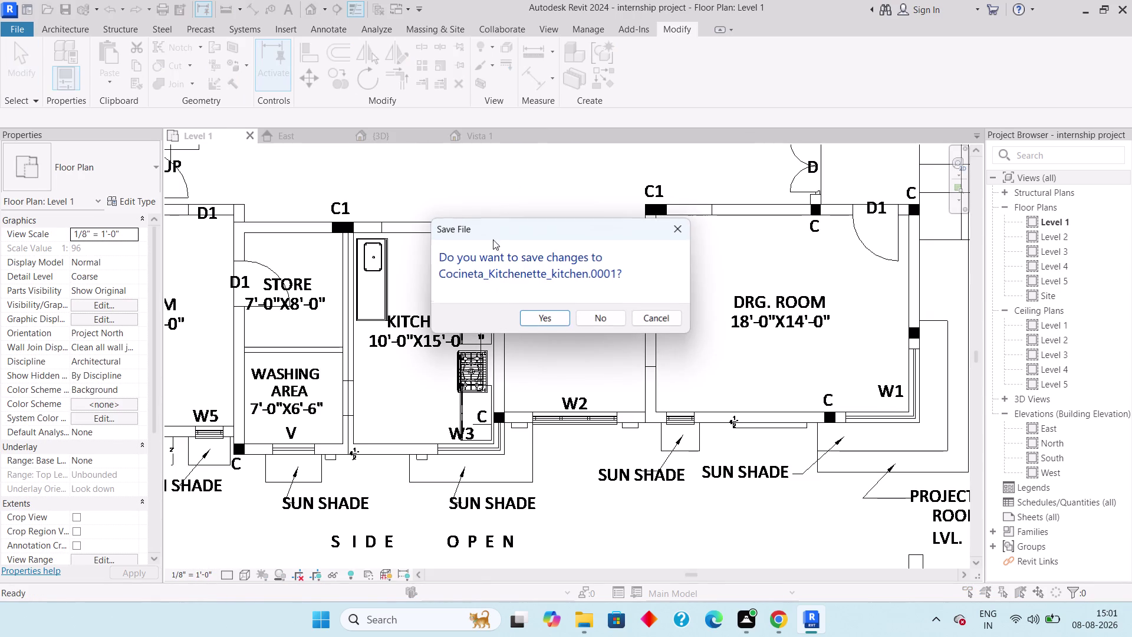
Close the Vista 1 kitchenette family, answer its save prompt, and start a Level 1 camera.
click(577, 316)
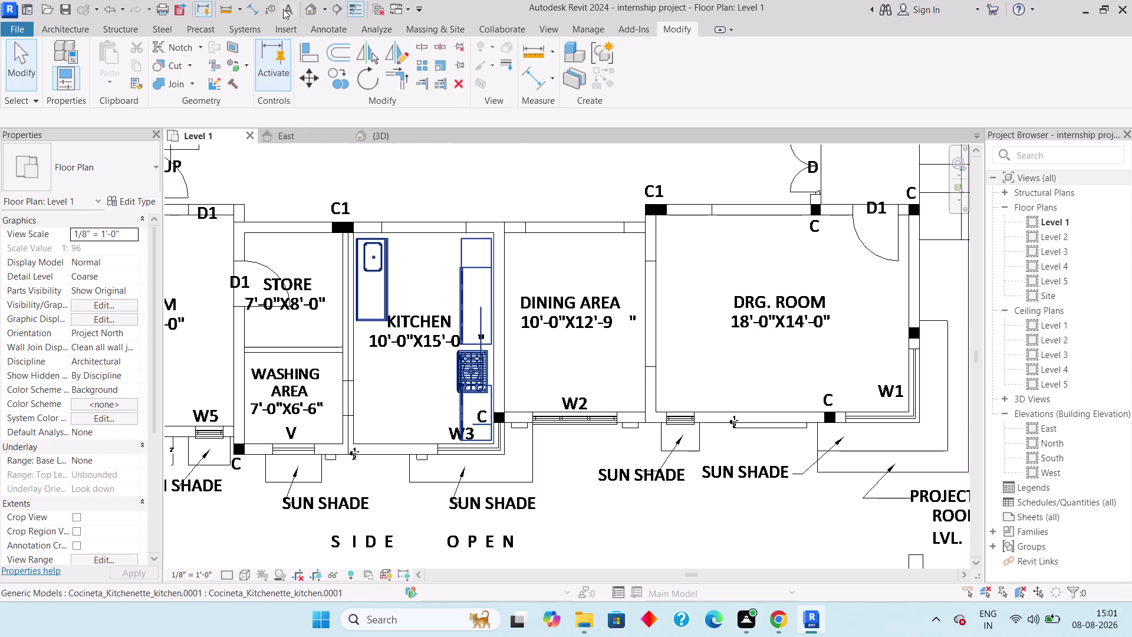
click(324, 10)
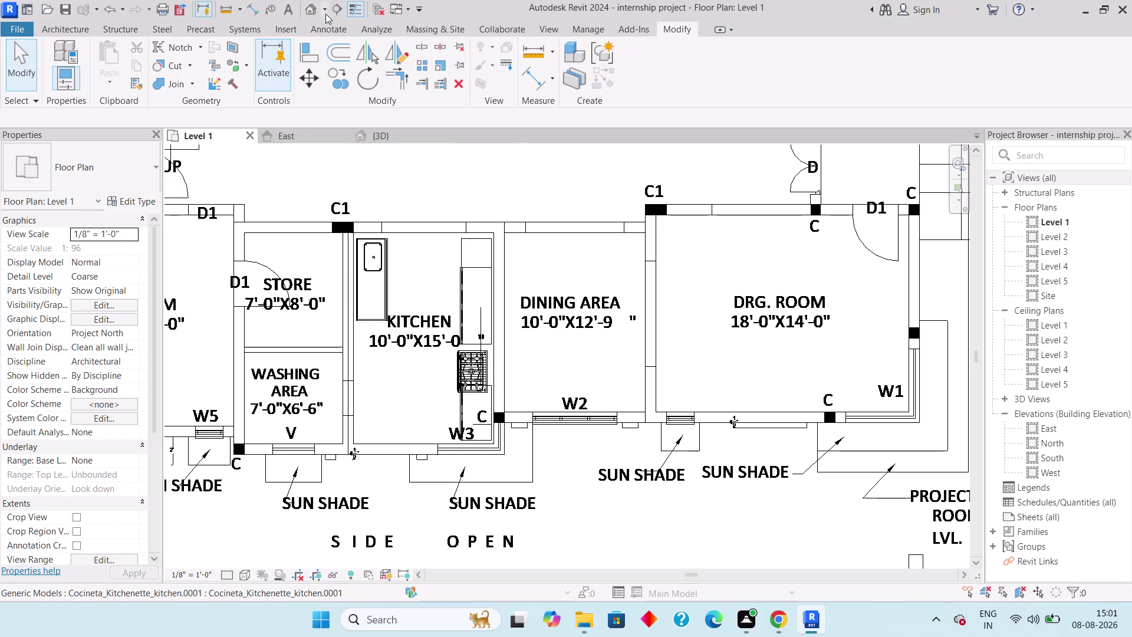
click(343, 47)
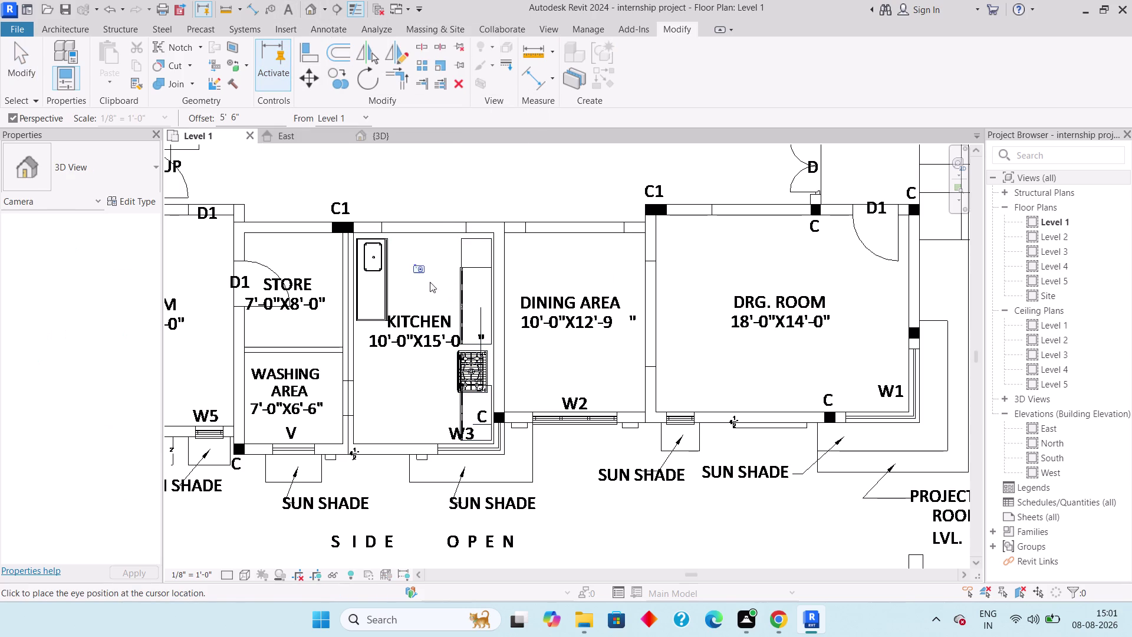
Place a camera inside the kitchen aimed at the cabinets, creating 3D View 1.
click(362, 436)
click(450, 243)
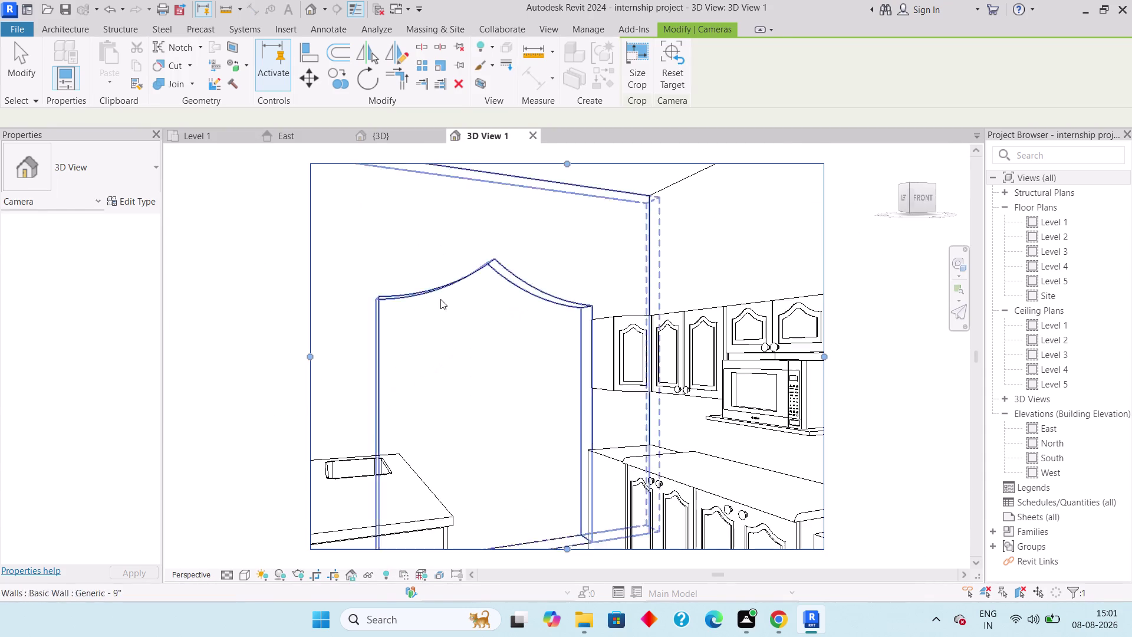
scroll(down, 3)
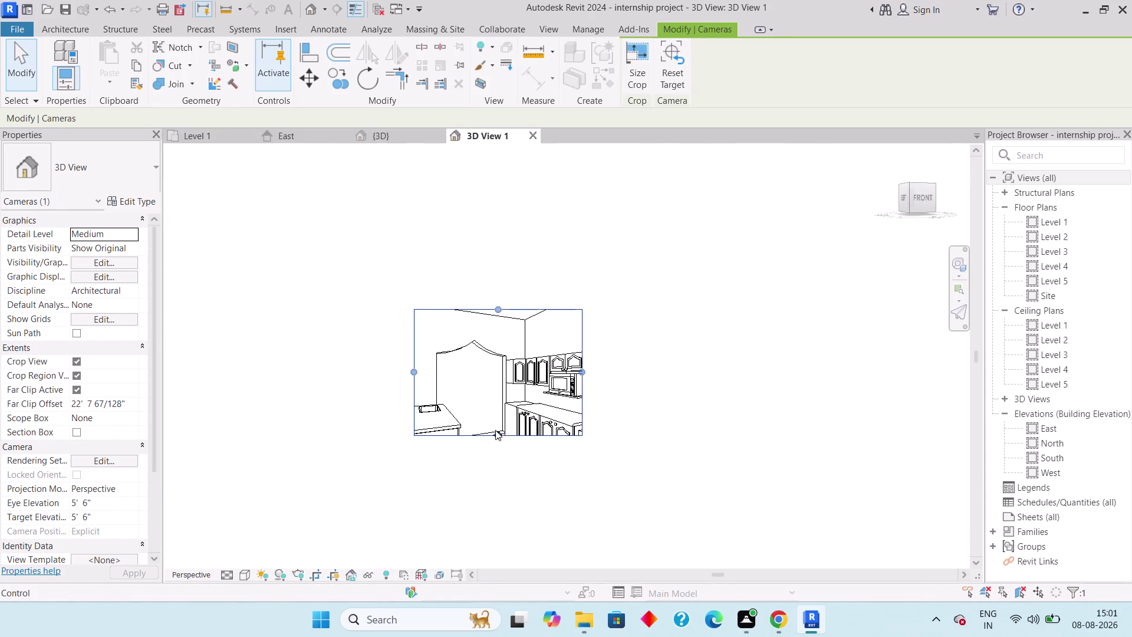
Widen the camera view's crop region and reframe it along the kitchen counters.
drag(494, 430, 495, 516)
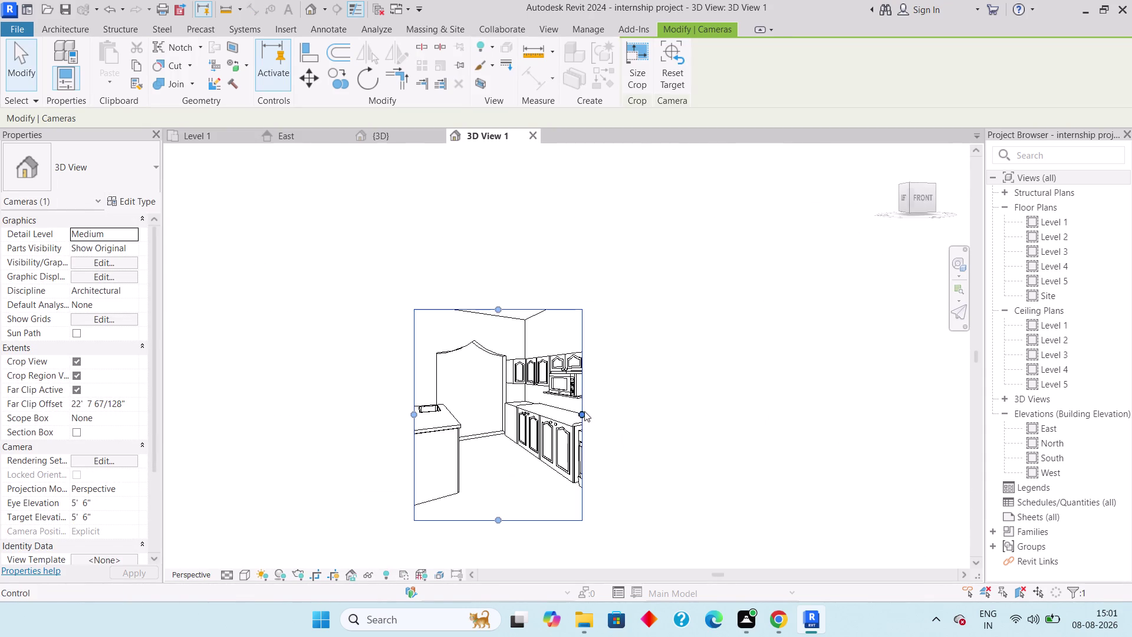
drag(579, 410, 695, 434)
scroll(down, 3)
middle_drag(589, 466, 584, 462)
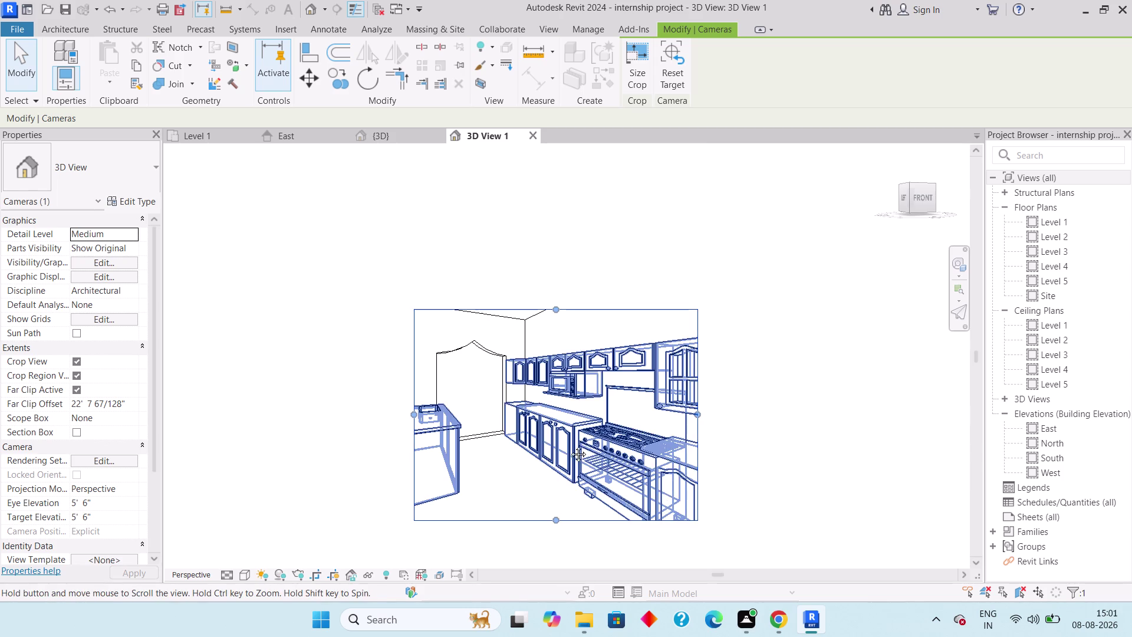
middle_drag(584, 462, 513, 283)
drag(499, 326, 497, 417)
drag(606, 290, 674, 293)
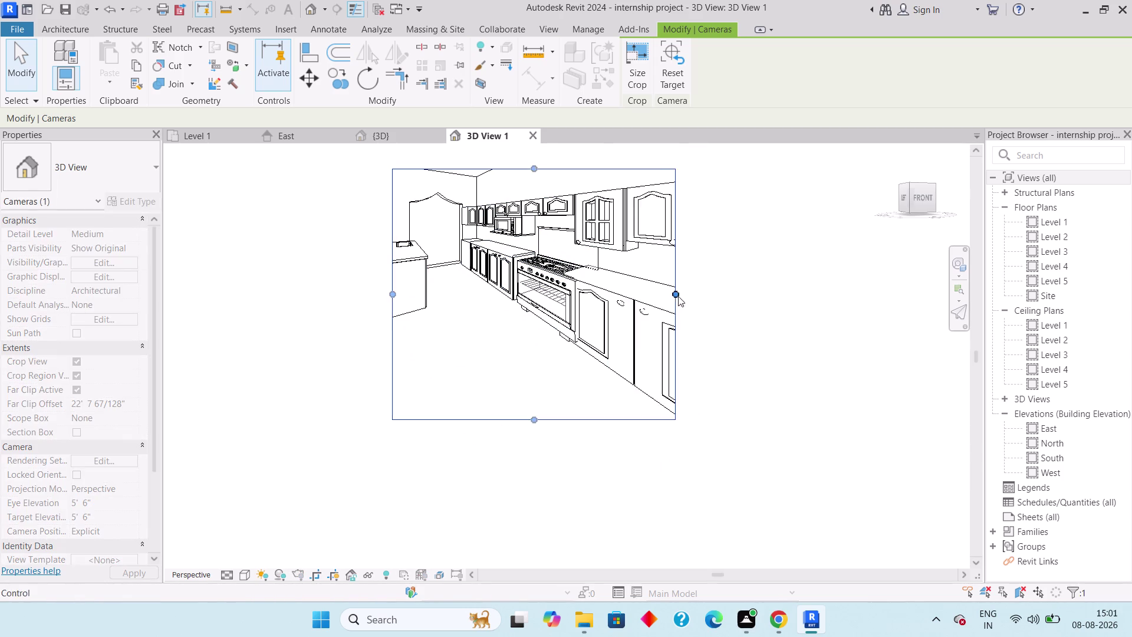
middle_drag(637, 360, 603, 465)
drag(642, 397, 658, 396)
drag(656, 397, 711, 398)
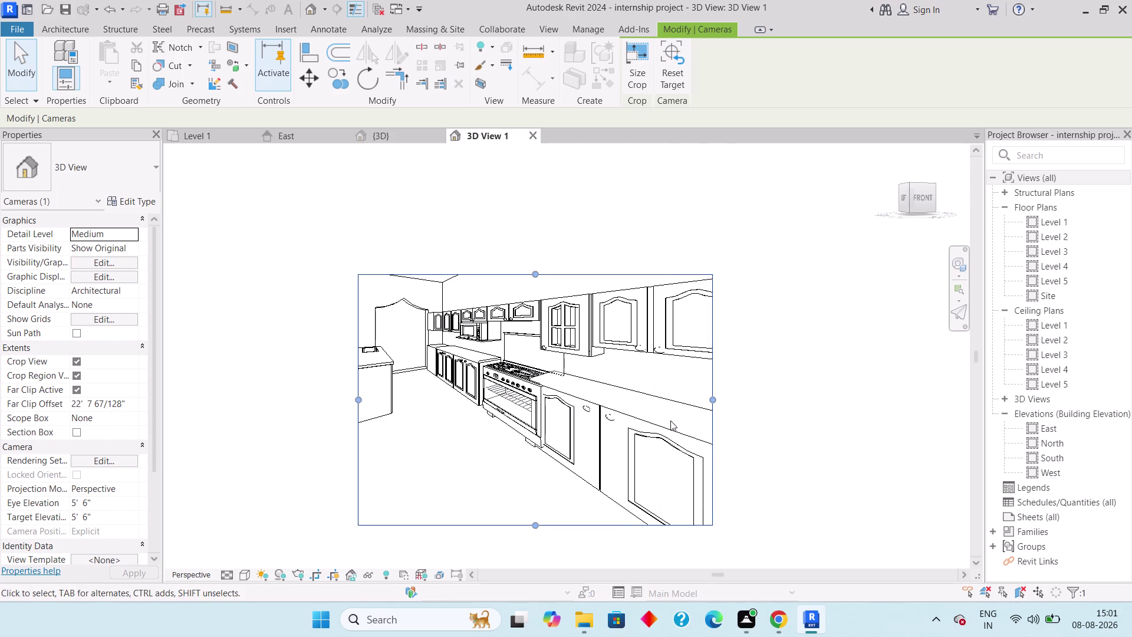
drag(357, 396, 340, 400)
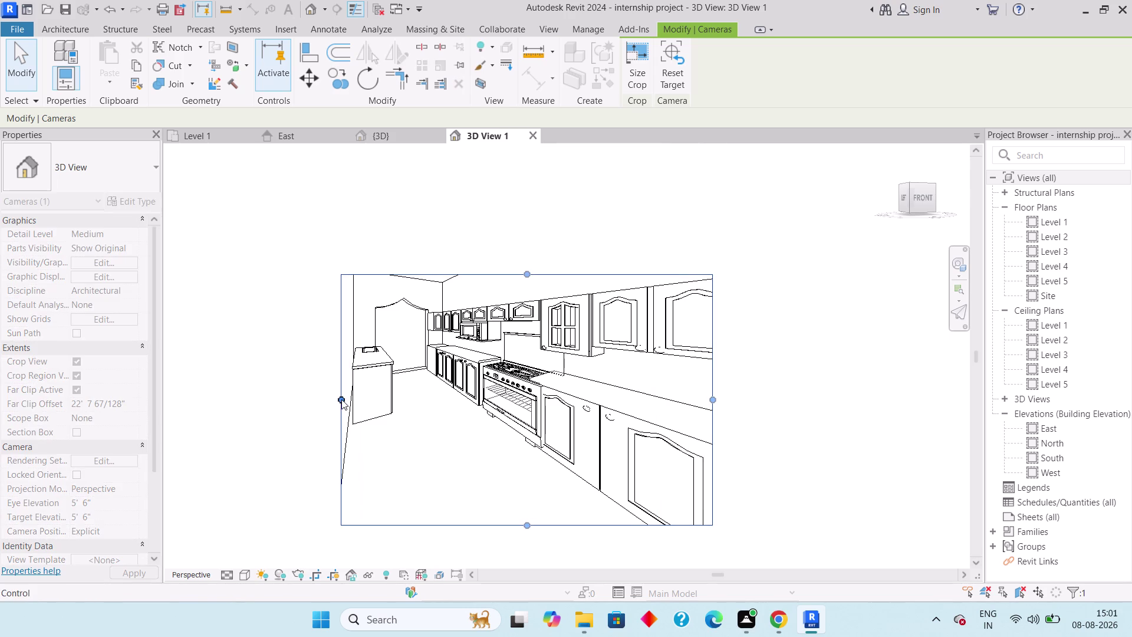
drag(528, 273, 532, 259)
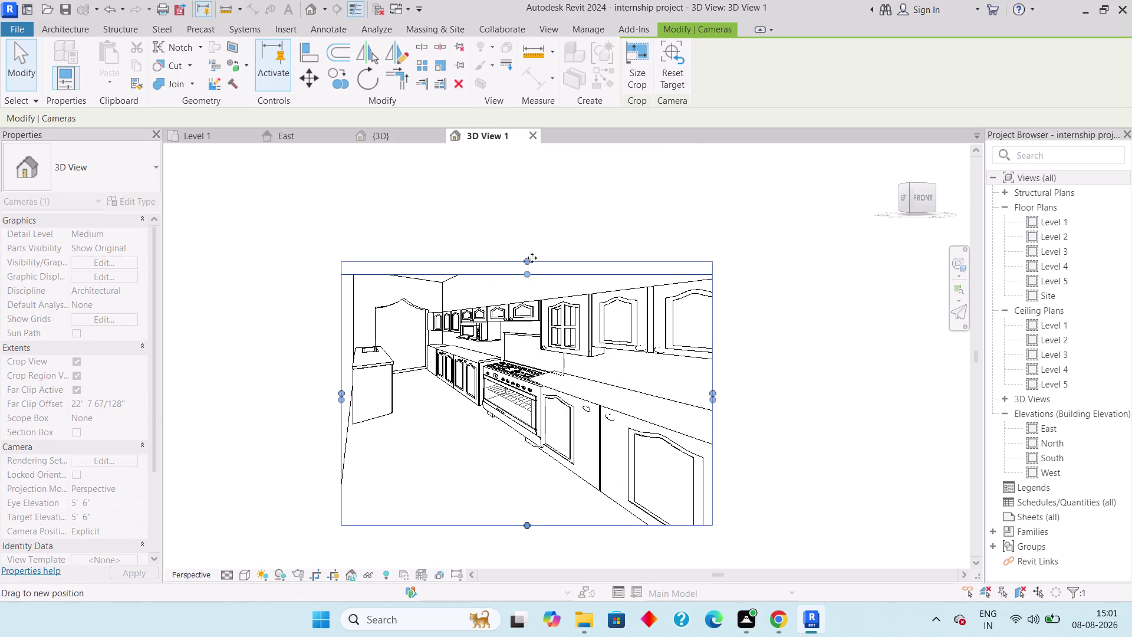
drag(531, 260, 532, 256)
drag(526, 254, 525, 260)
key(Escape)
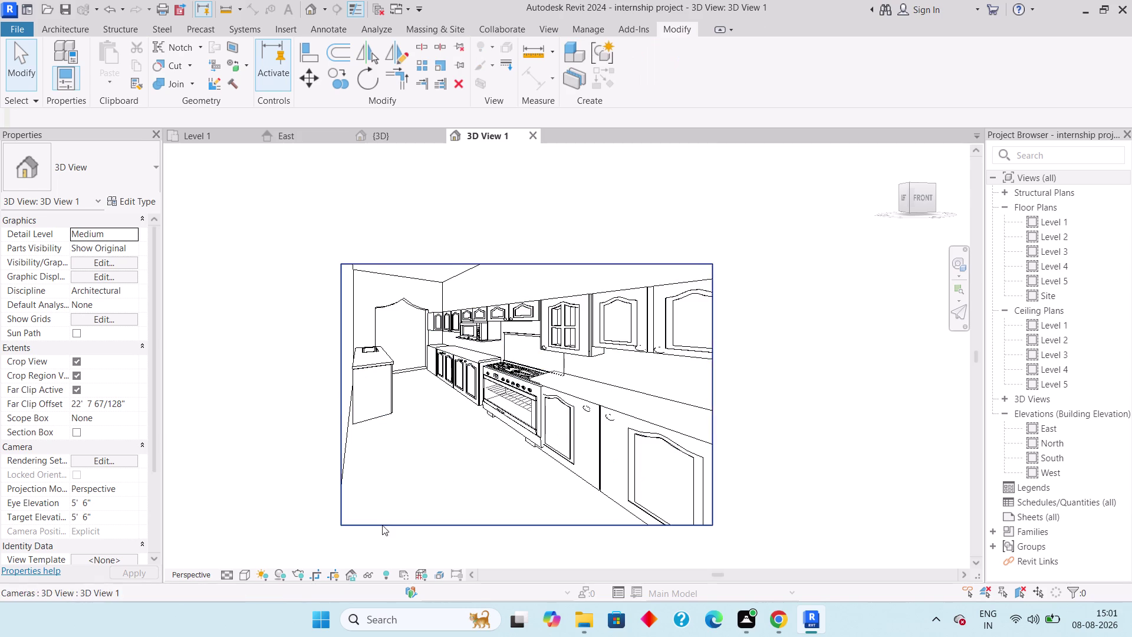
Set the kitchen camera view's visual style to Realistic.
click(238, 570)
click(260, 557)
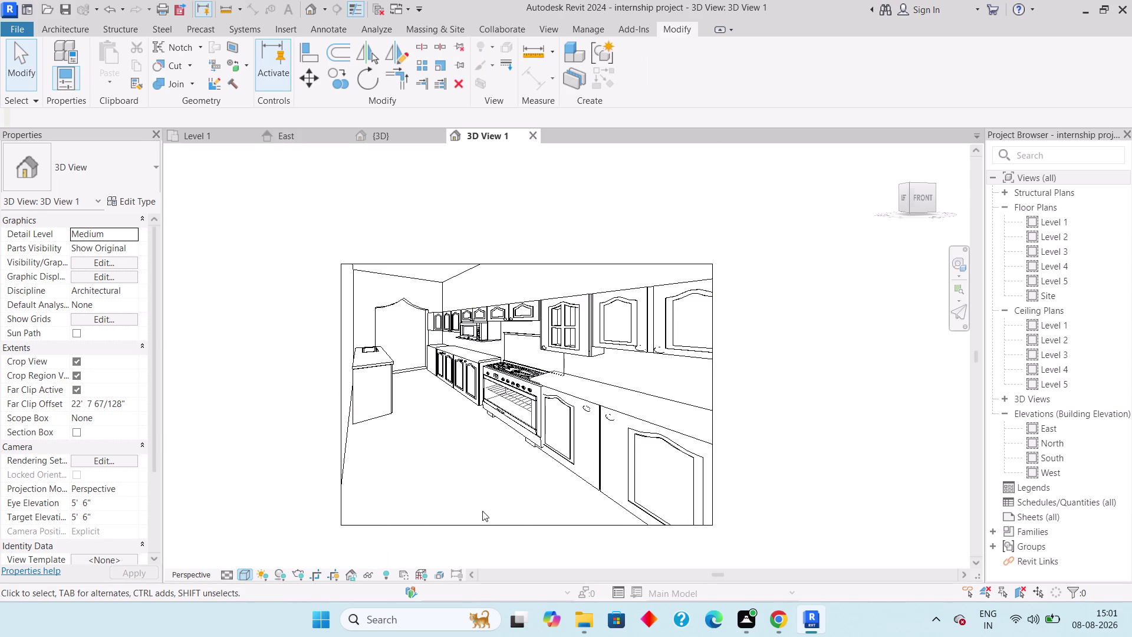
scroll(up, 3)
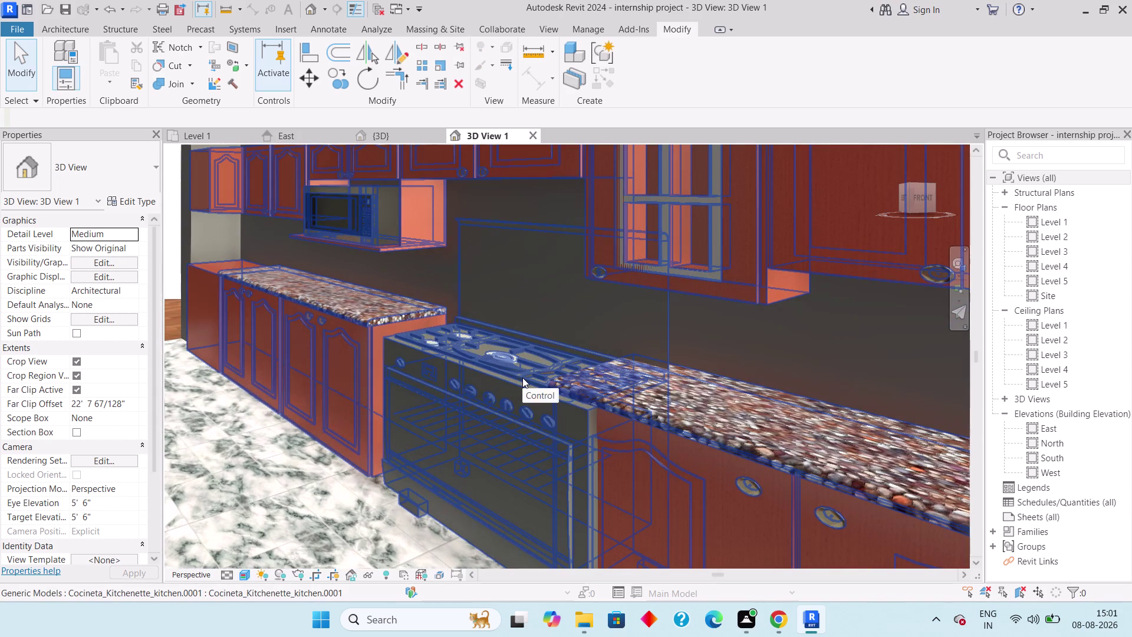
scroll(down, 3)
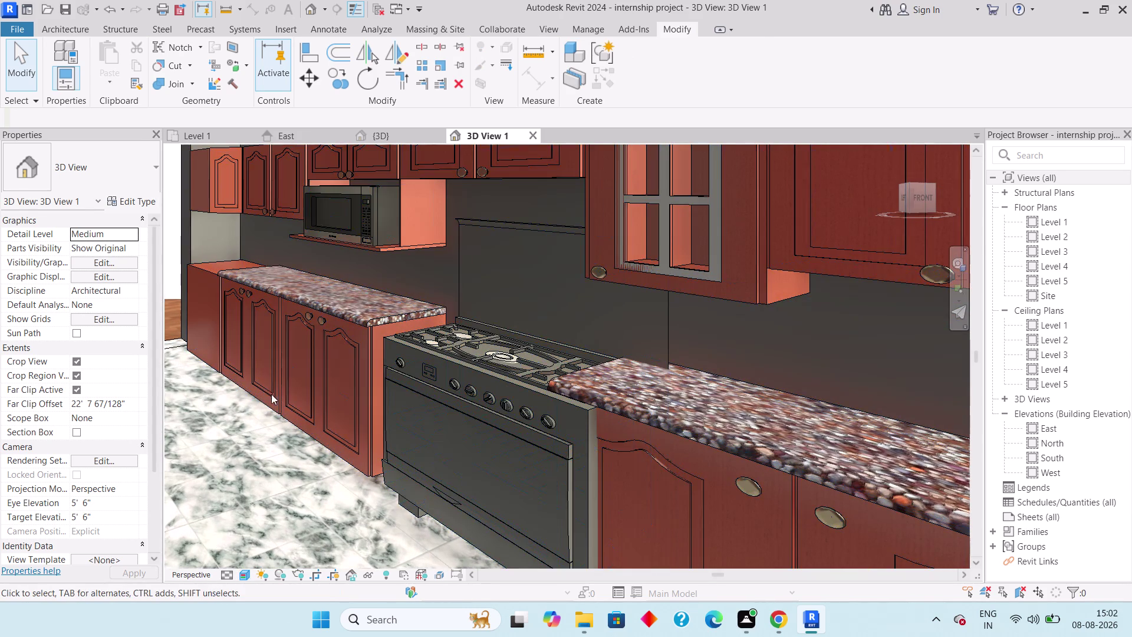
scroll(down, 3)
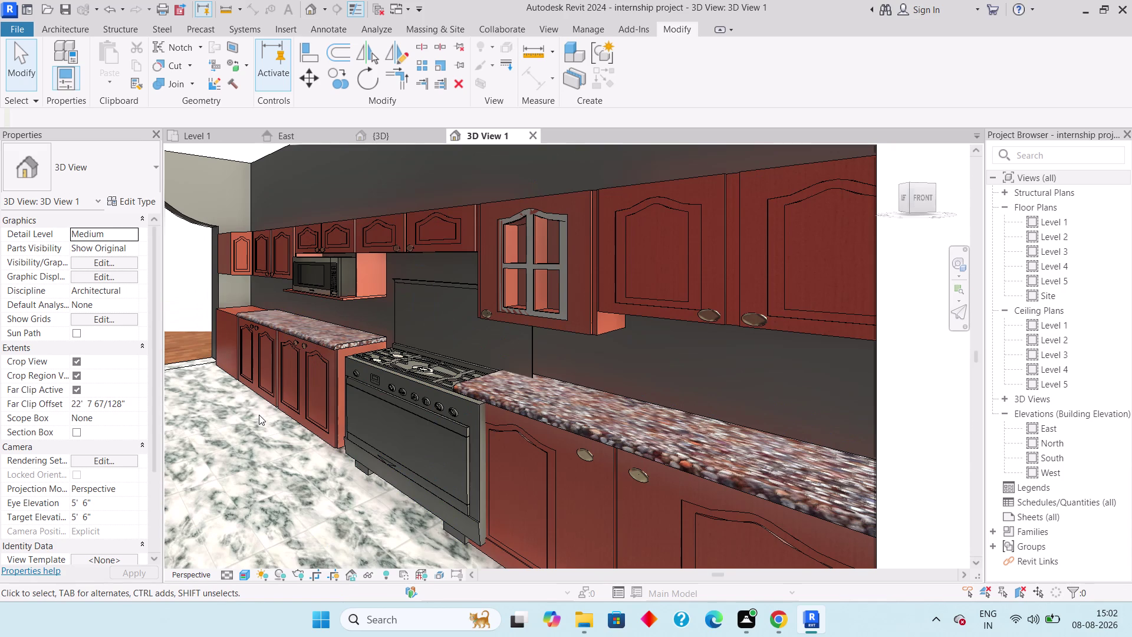
scroll(down, 3)
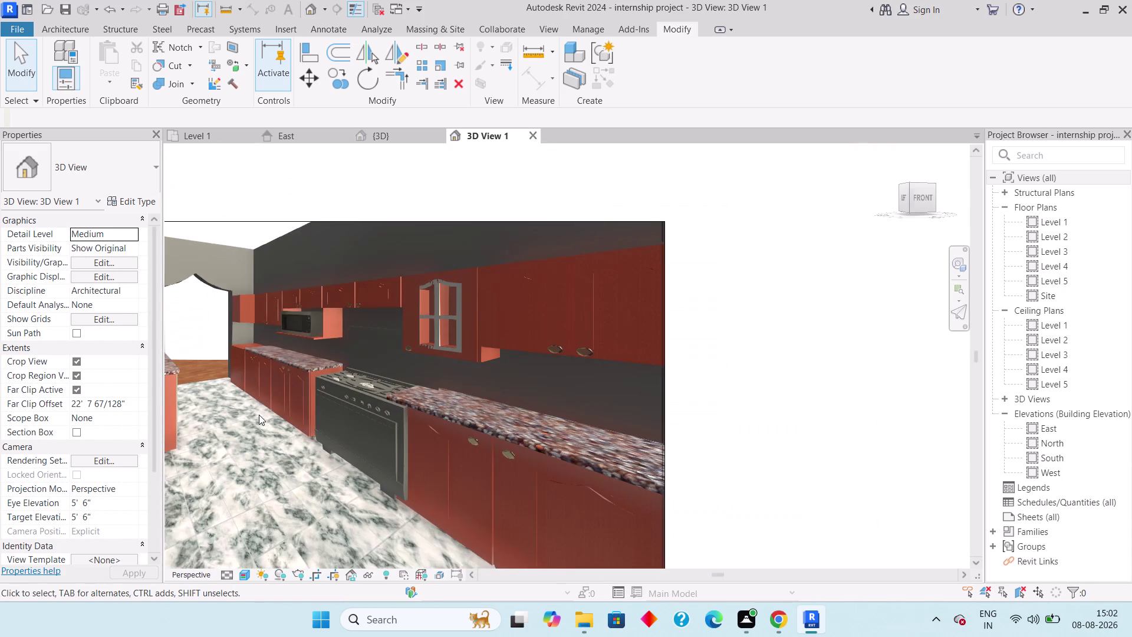
middle_drag(317, 496, 360, 473)
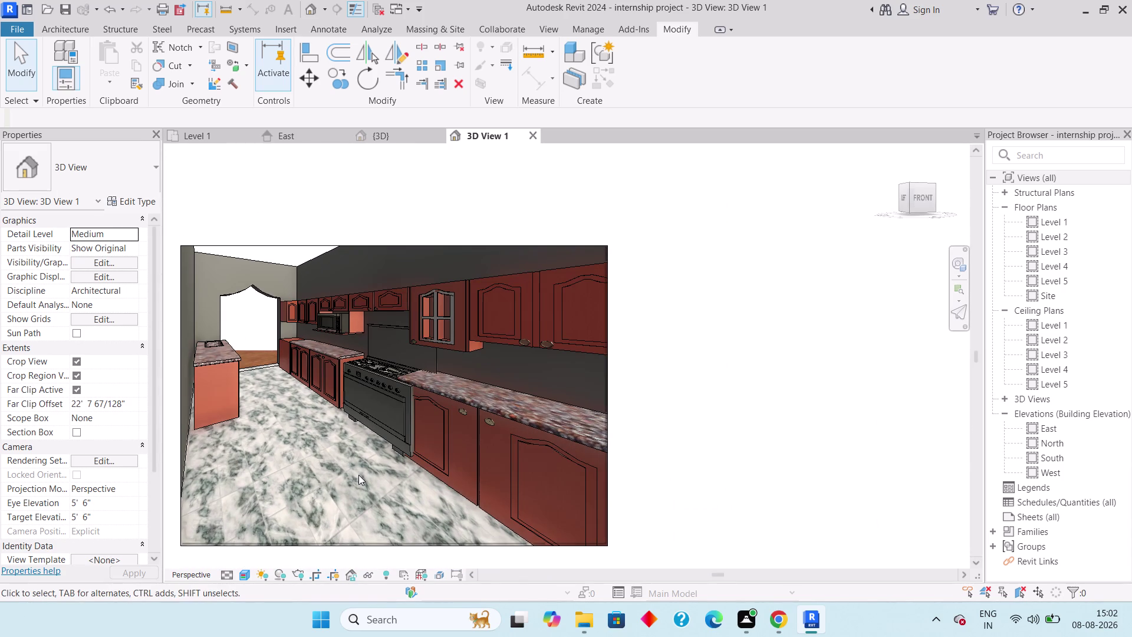
scroll(up, 3)
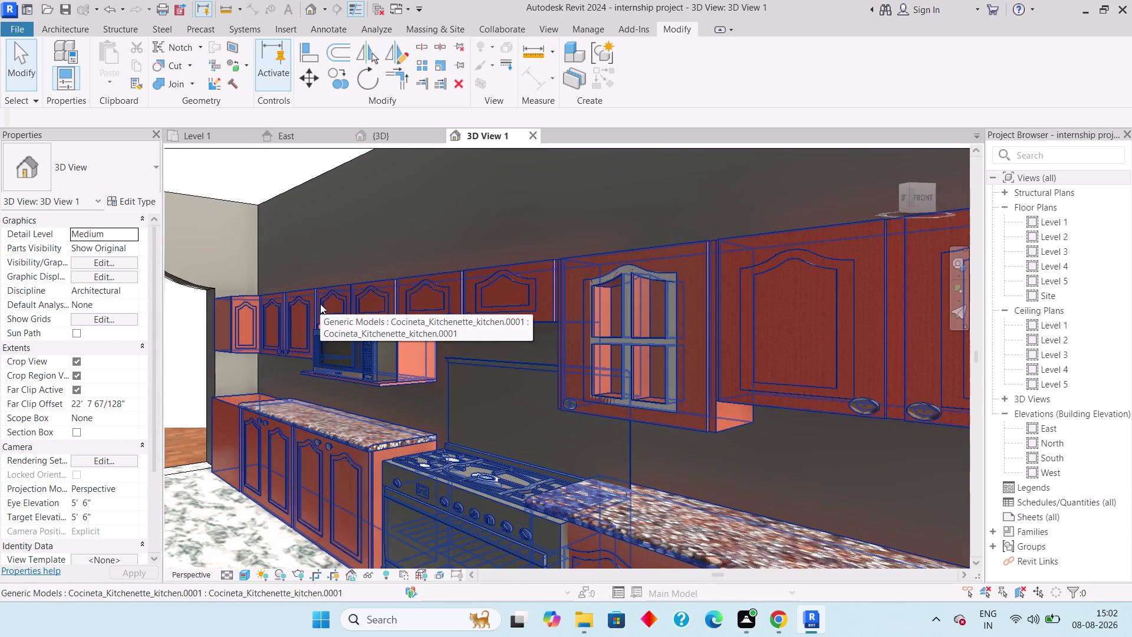
scroll(down, 3)
middle_drag(342, 471, 445, 413)
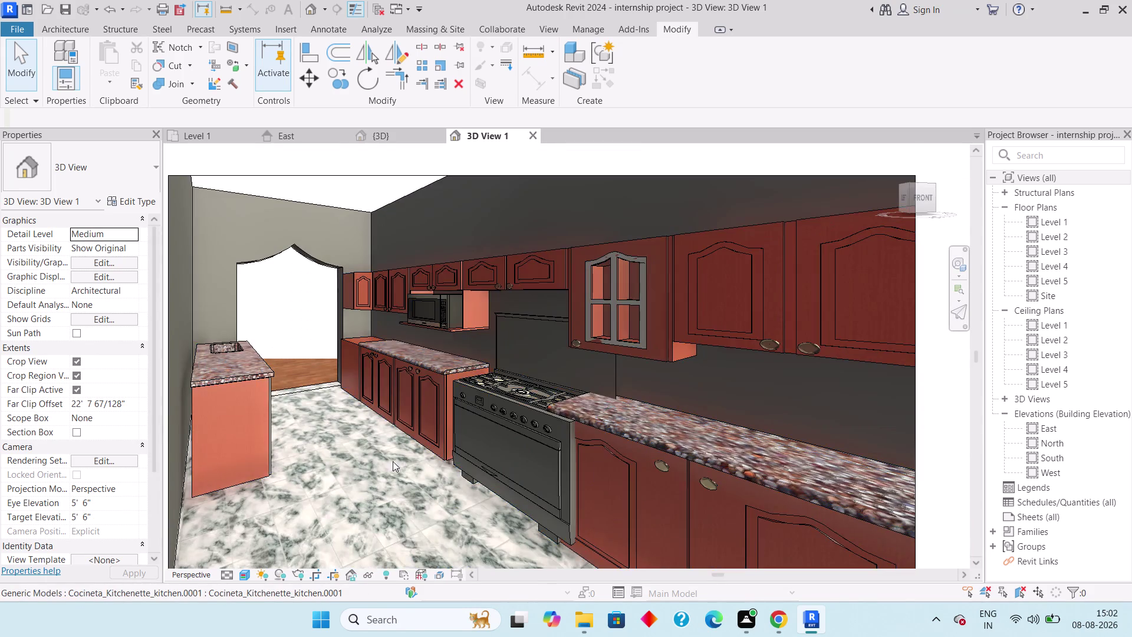
scroll(up, 3)
scroll(up, 3)
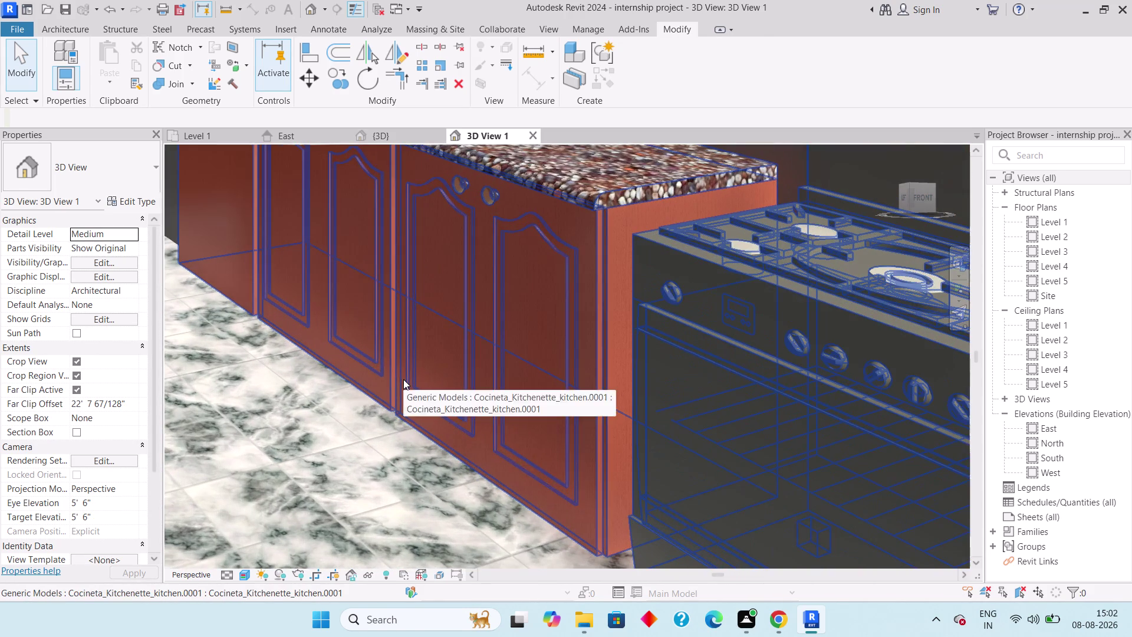
scroll(up, 3)
scroll(down, 3)
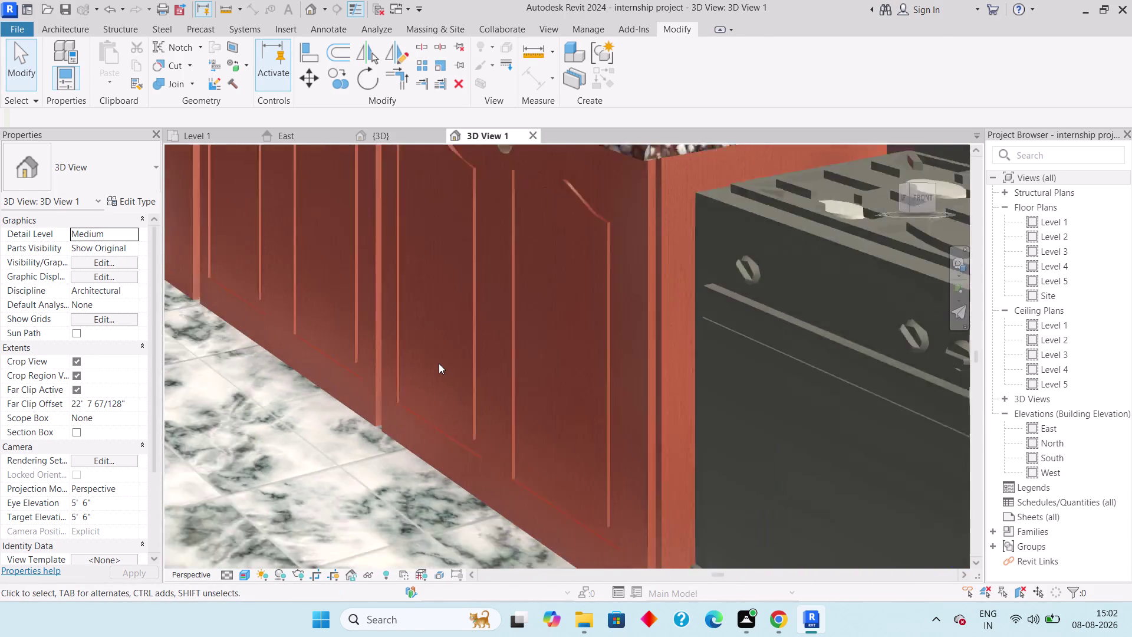
scroll(down, 3)
scroll(down, 3)
middle_drag(421, 547, 449, 427)
scroll(down, 3)
scroll(down, 3)
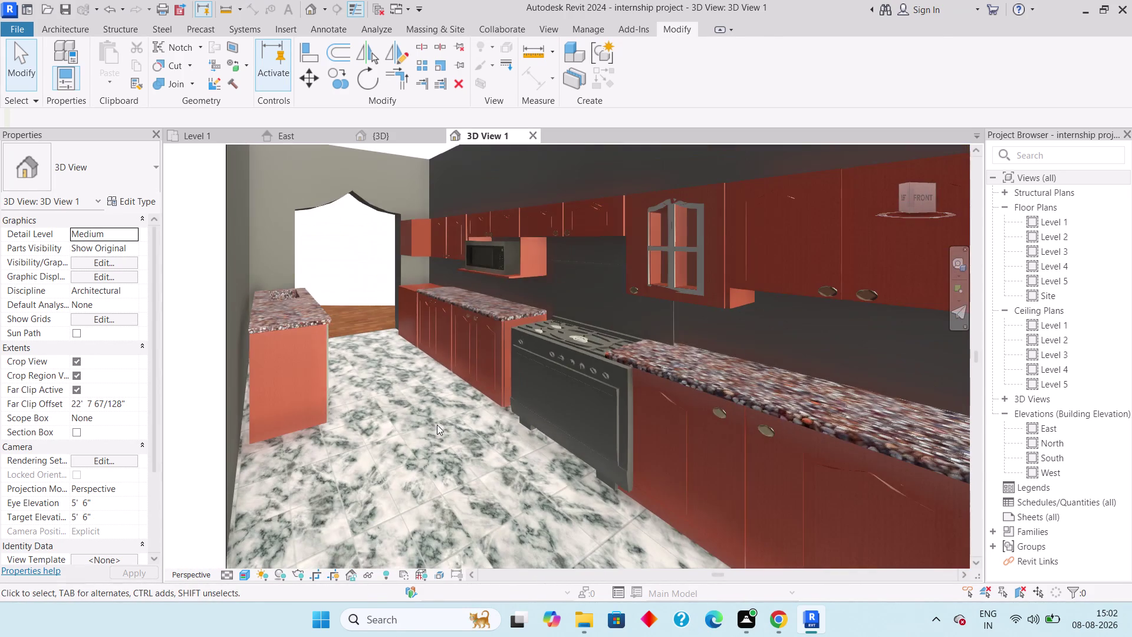
scroll(up, 3)
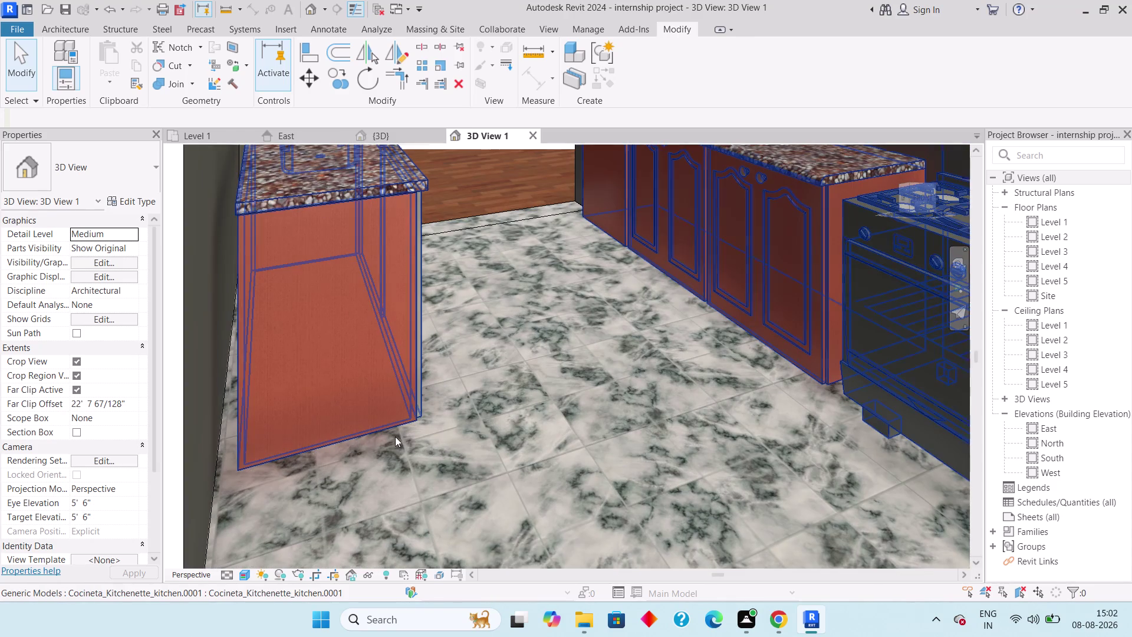
scroll(up, 3)
scroll(down, 3)
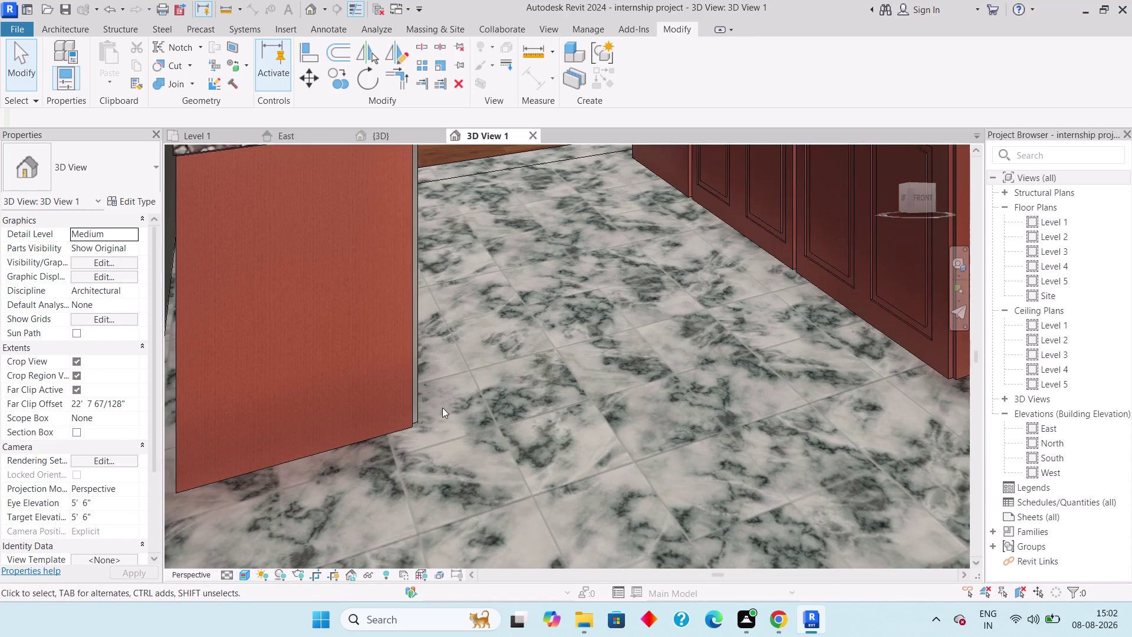
scroll(down, 3)
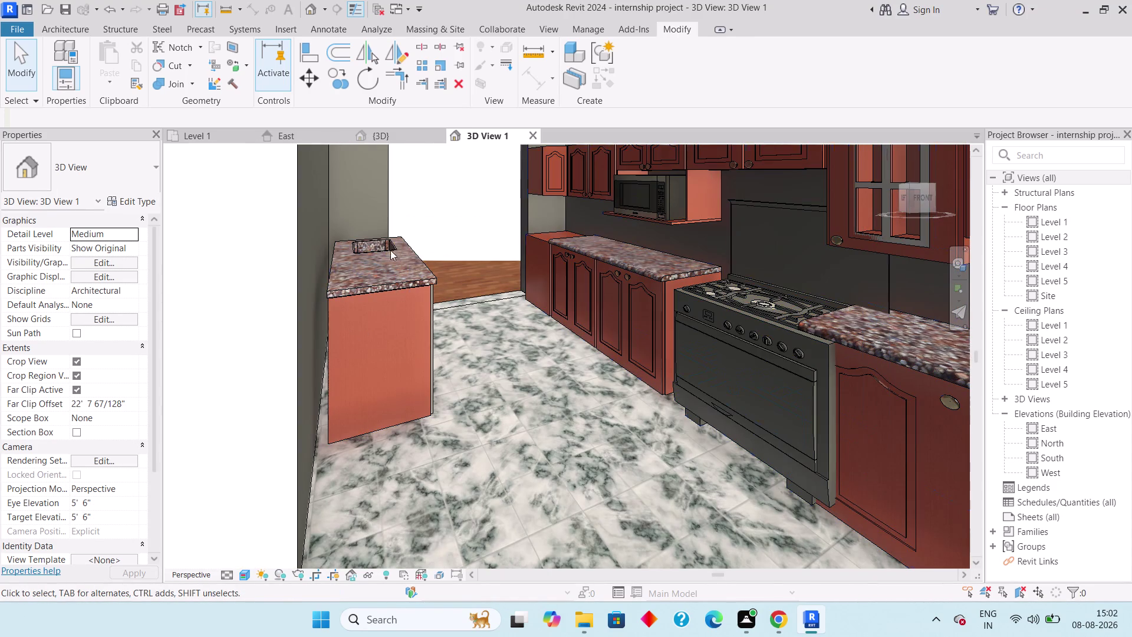
scroll(up, 3)
scroll(up, 3)
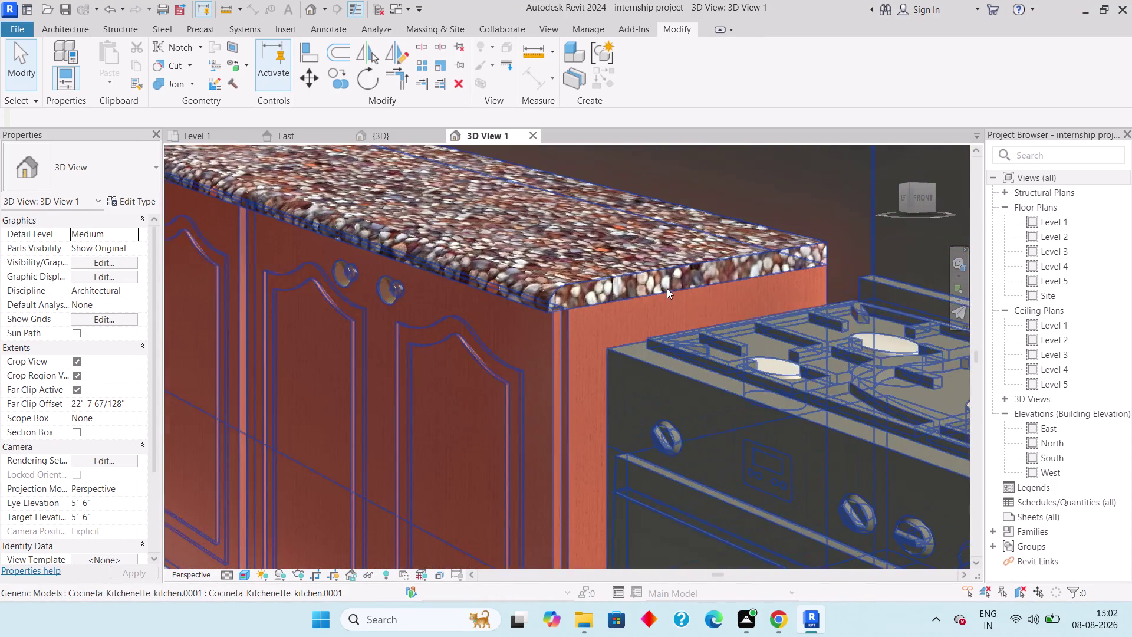
scroll(up, 3)
scroll(down, 3)
middle_drag(655, 310, 615, 292)
scroll(down, 3)
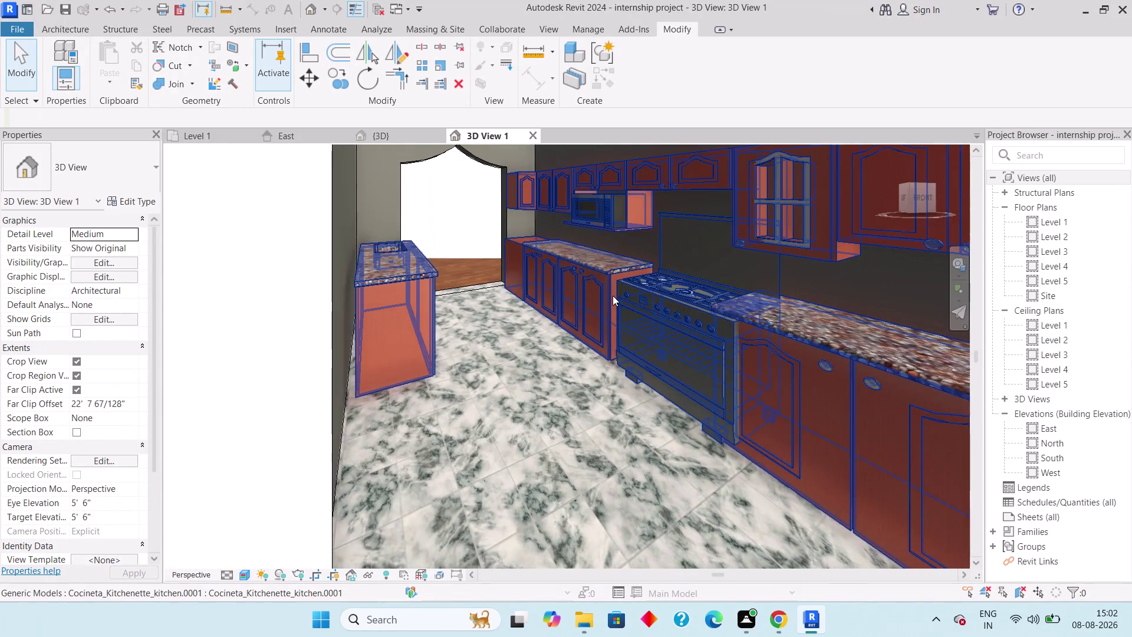
scroll(down, 3)
middle_drag(607, 308, 561, 342)
scroll(up, 3)
middle_drag(562, 342, 537, 348)
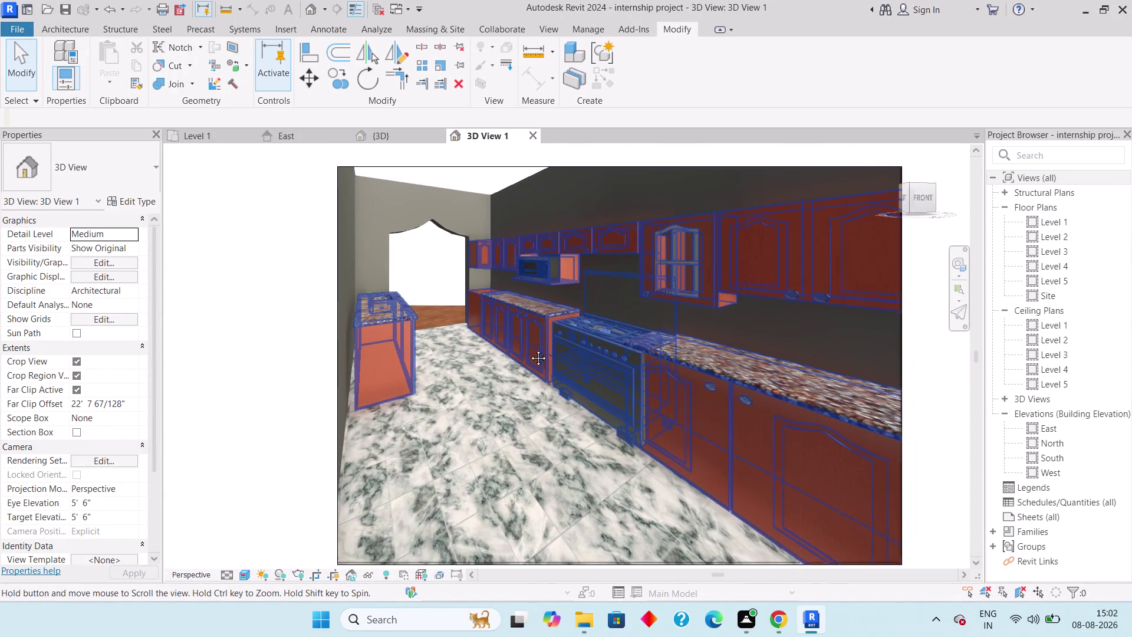
middle_drag(537, 348, 468, 340)
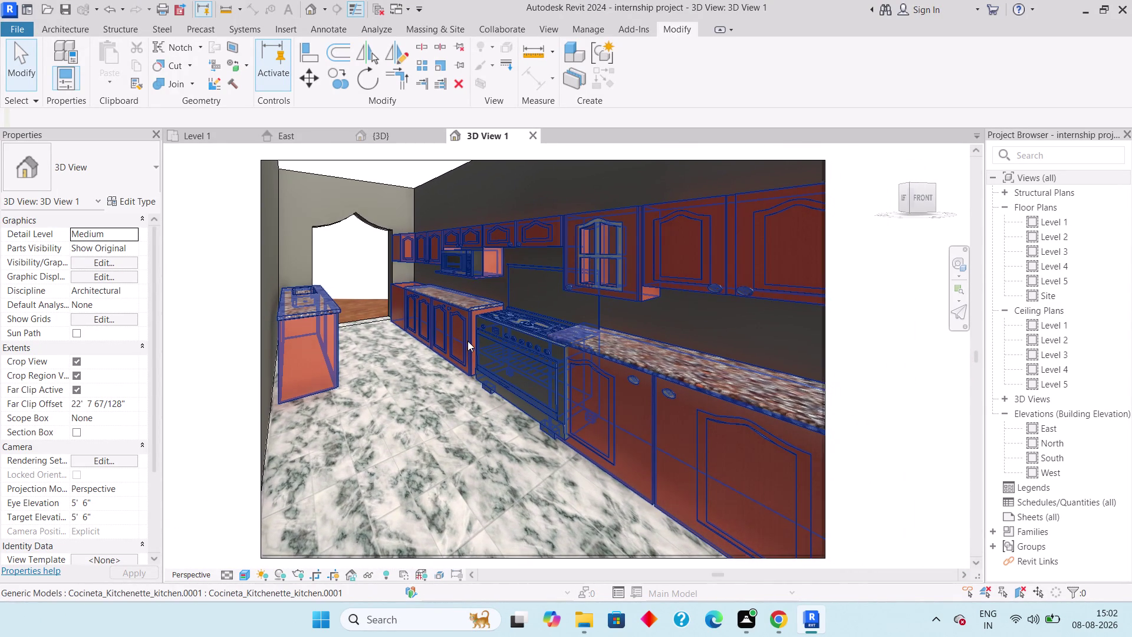
click(330, 134)
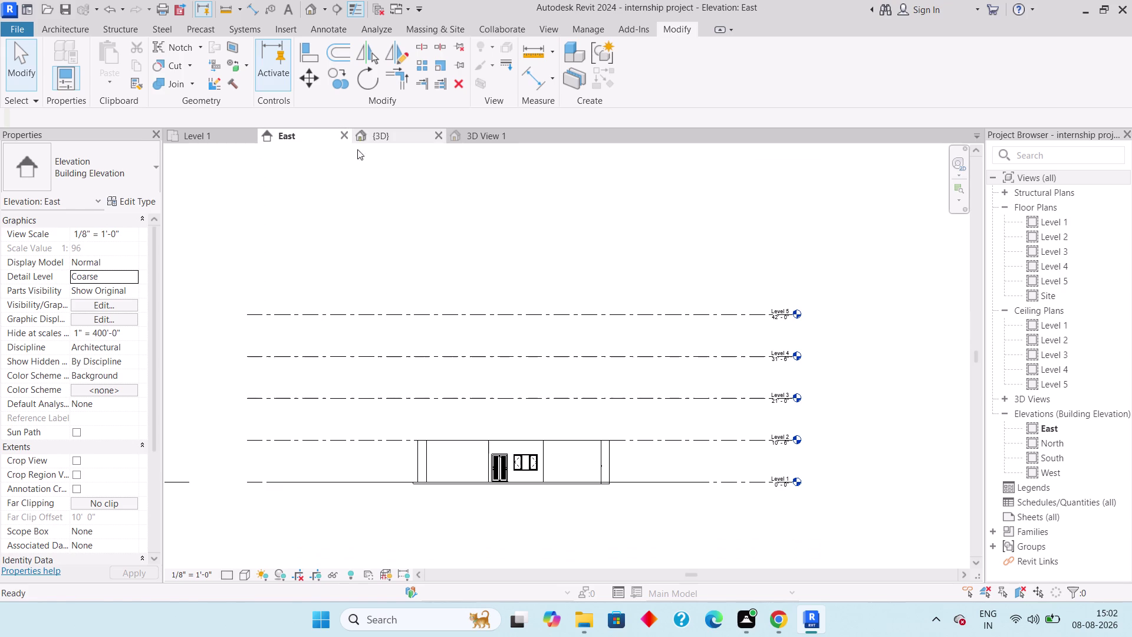
Display the East elevation in Shaded style, pan across it, then close it.
scroll(up, 3)
scroll(up, 3)
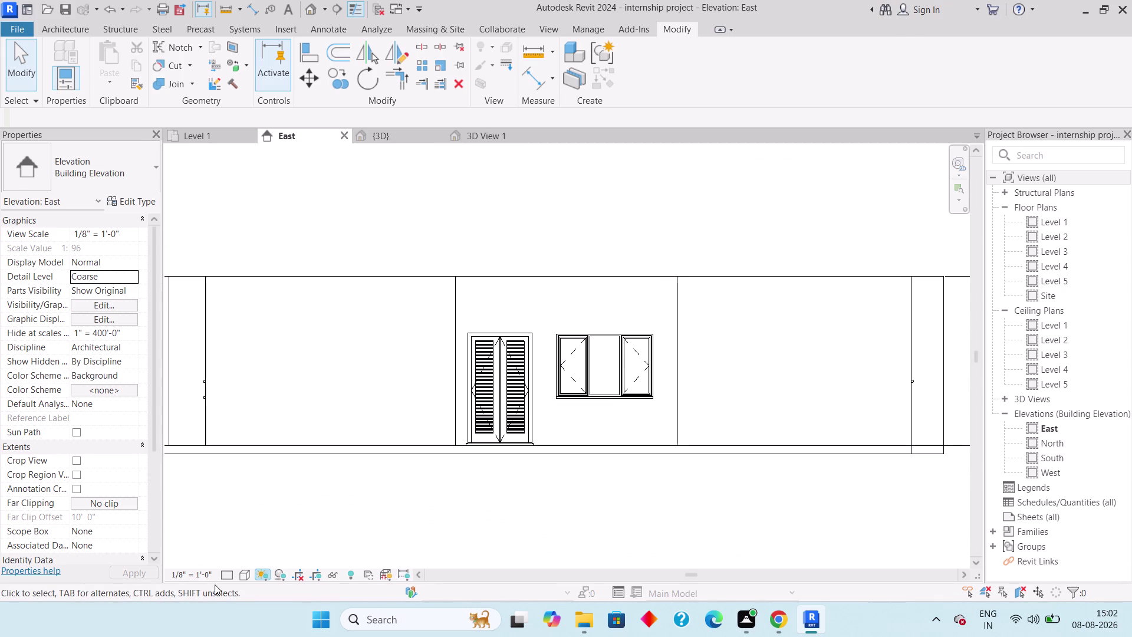
click(241, 572)
click(256, 557)
scroll(down, 3)
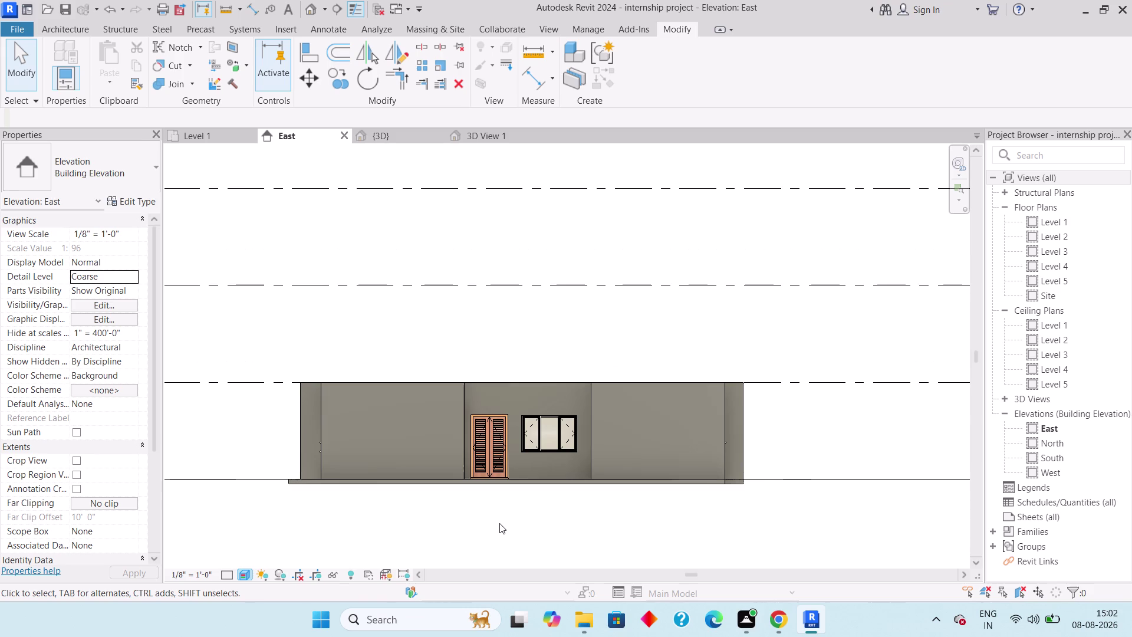
middle_click(559, 518)
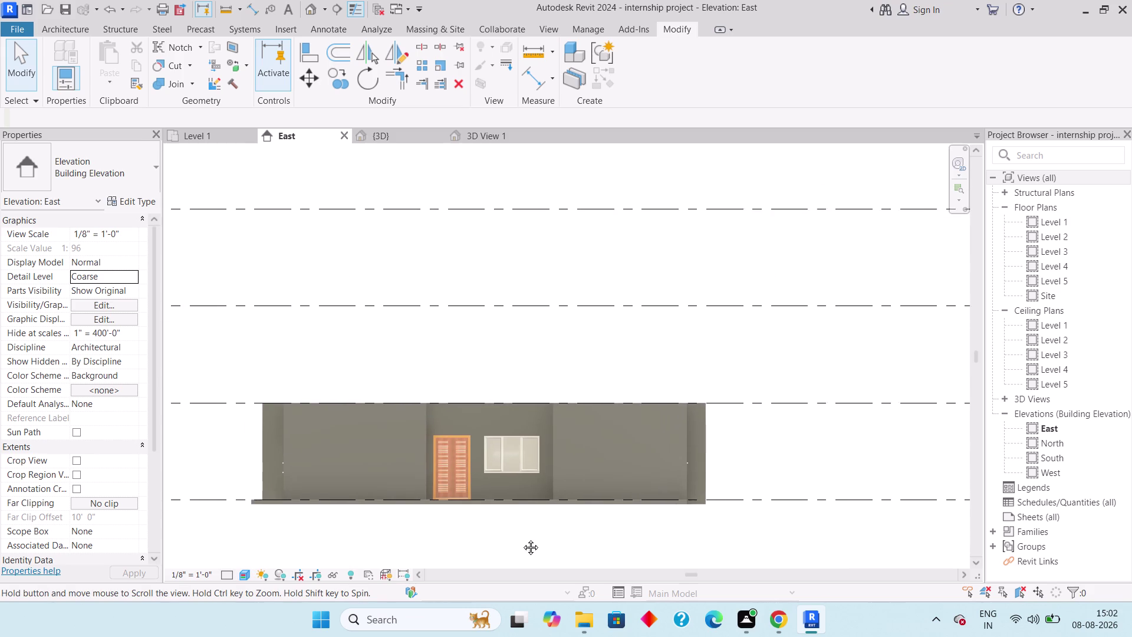
click(346, 135)
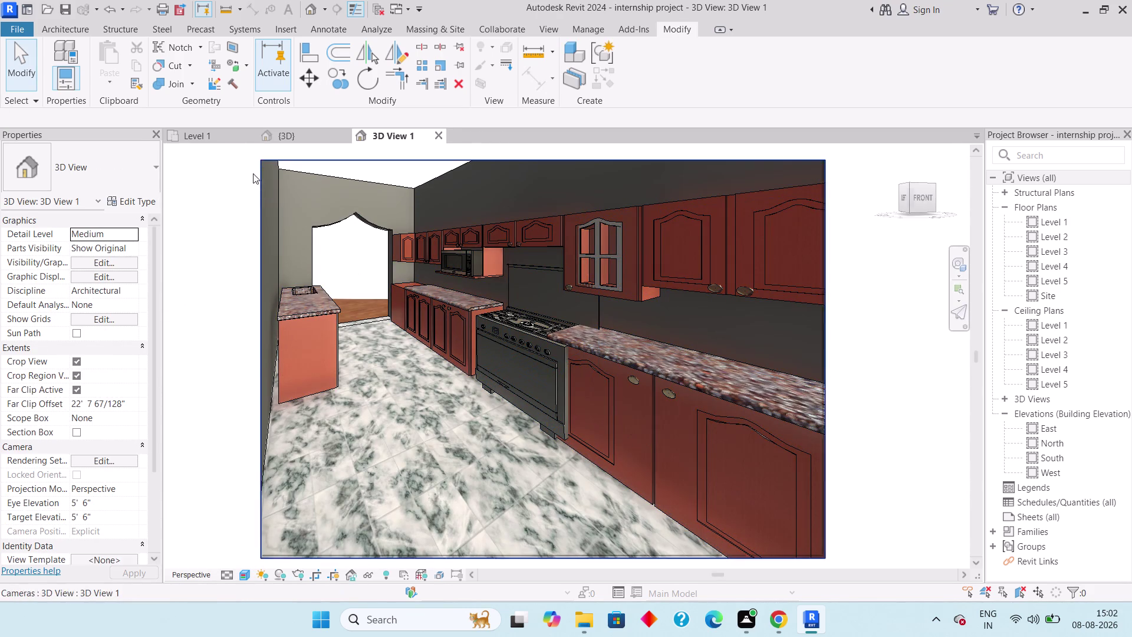
Pan and zoom around the whole house in {3D}, then return to the Level 1 plan.
click(298, 141)
scroll(down, 3)
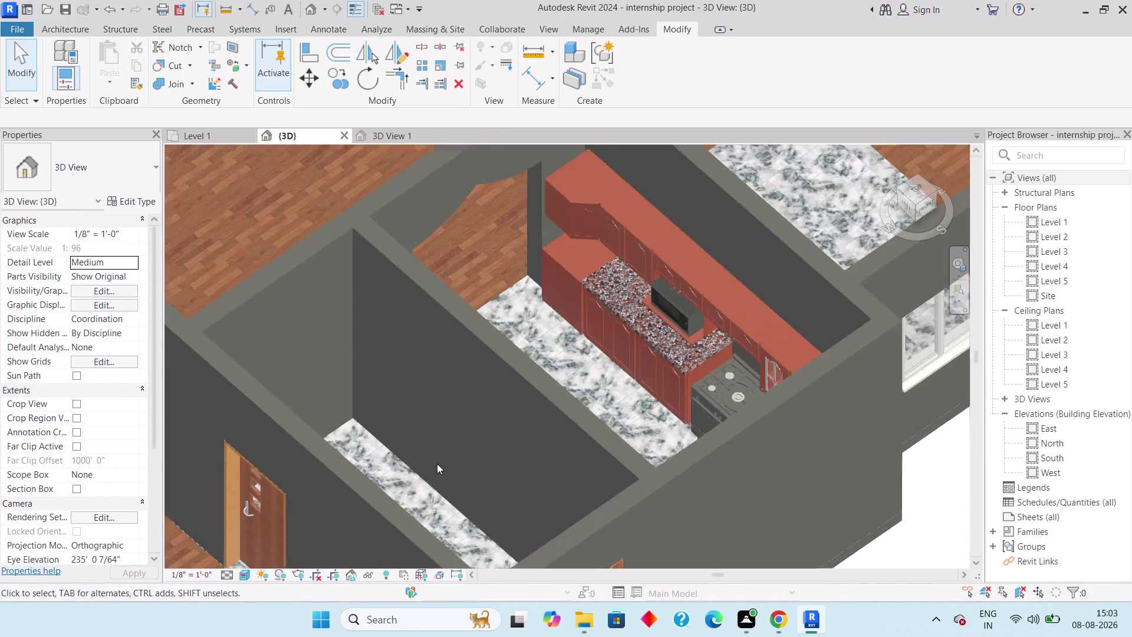
scroll(down, 3)
scroll(down, 3)
middle_drag(494, 428, 284, 420)
scroll(down, 3)
scroll(down, 3)
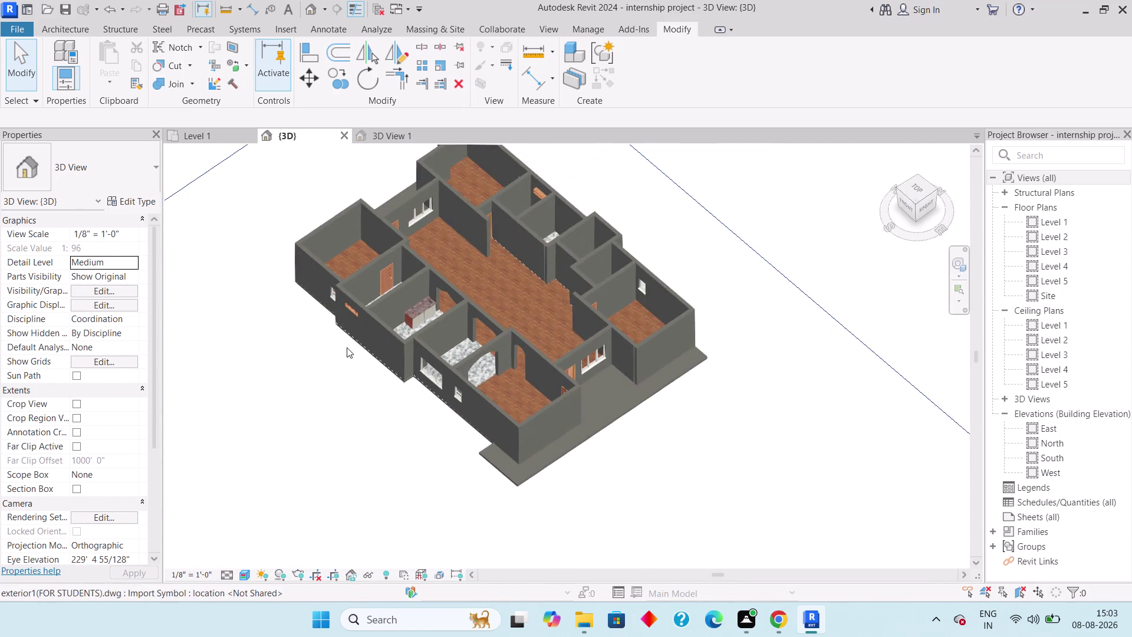
middle_drag(359, 354, 480, 475)
scroll(up, 3)
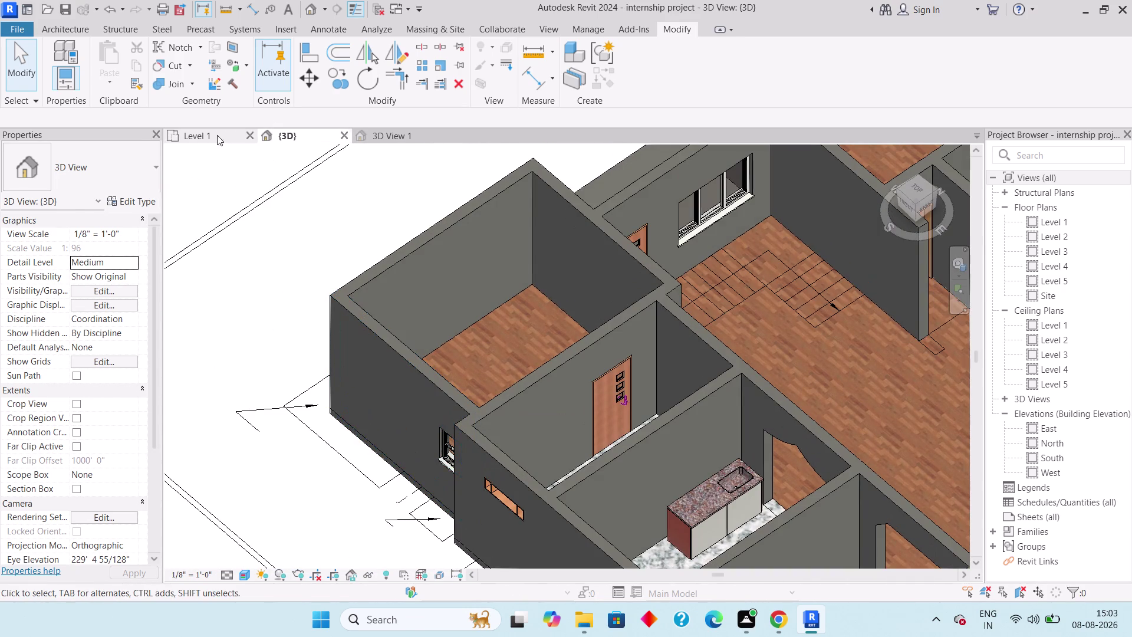
click(205, 138)
middle_drag(356, 348, 743, 296)
scroll(down, 3)
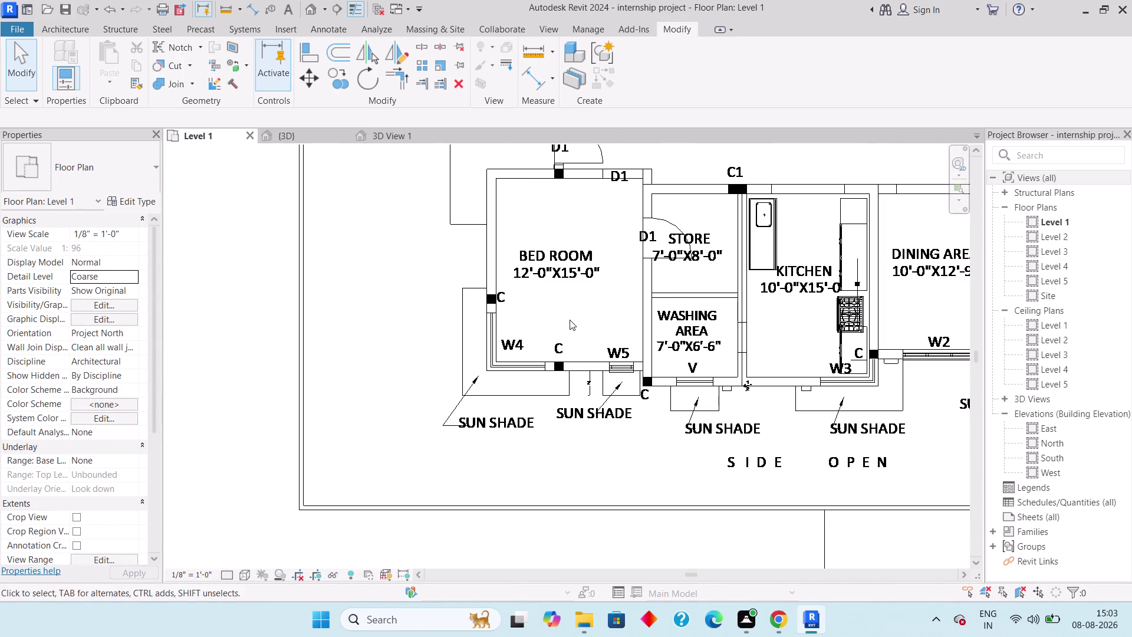
middle_drag(574, 316, 497, 337)
scroll(down, 3)
middle_drag(540, 298, 399, 358)
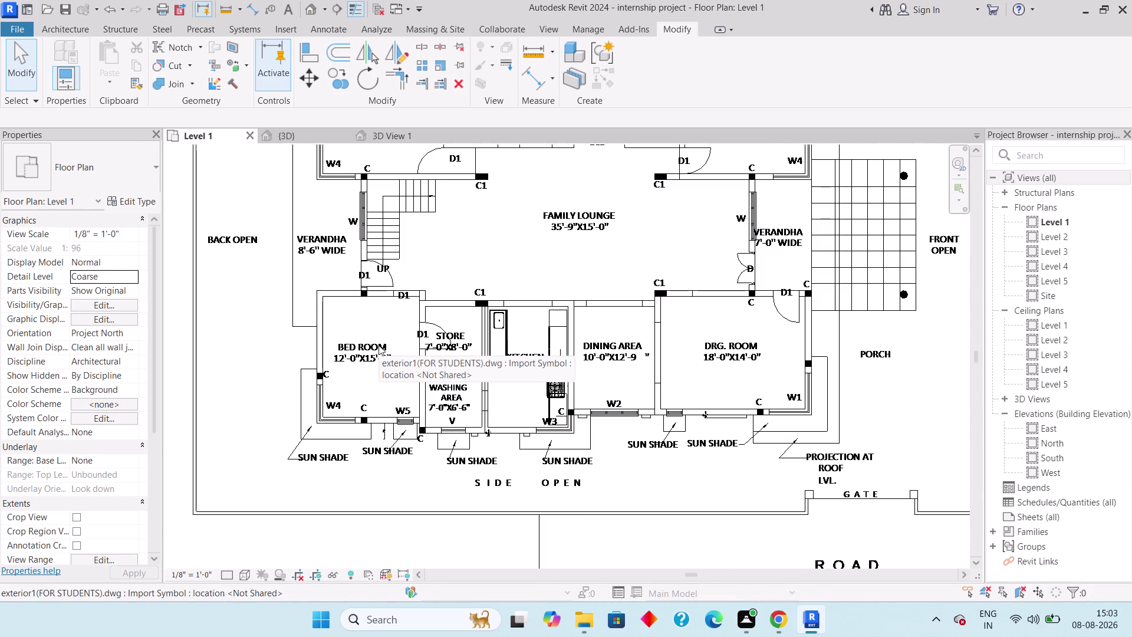
scroll(up, 3)
scroll(down, 3)
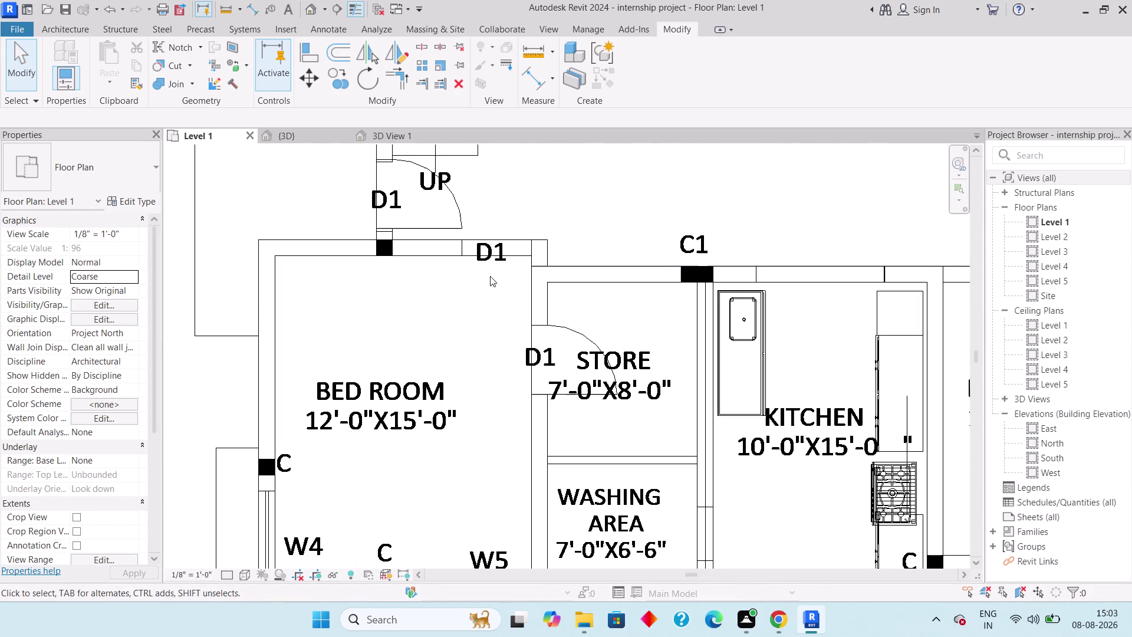
middle_drag(475, 310, 474, 272)
scroll(down, 3)
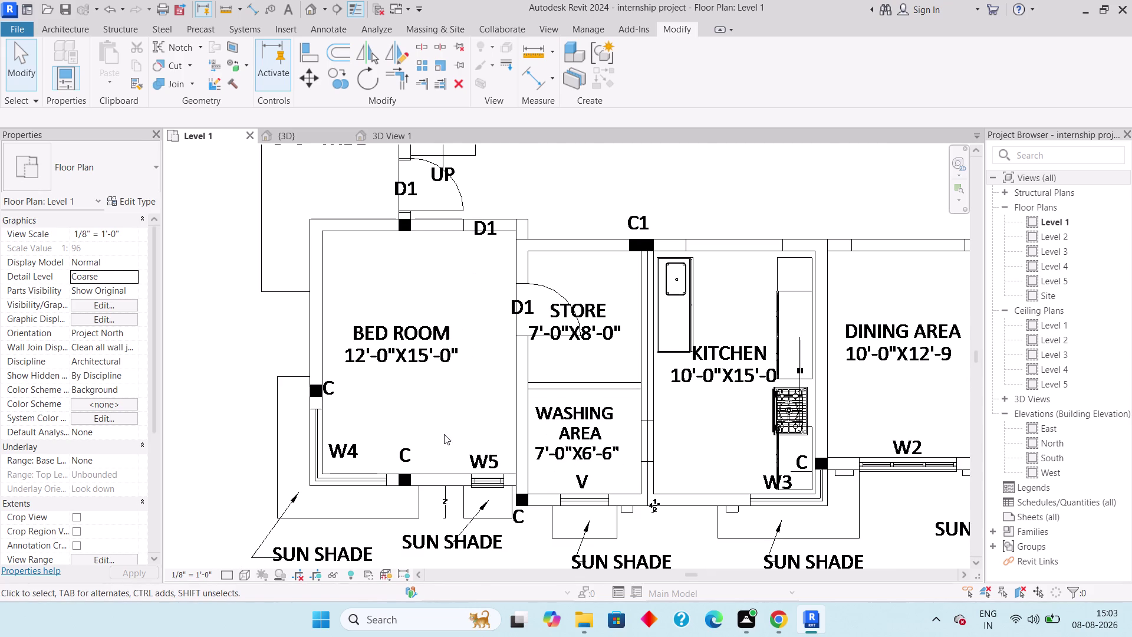
scroll(down, 3)
middle_drag(456, 281, 474, 490)
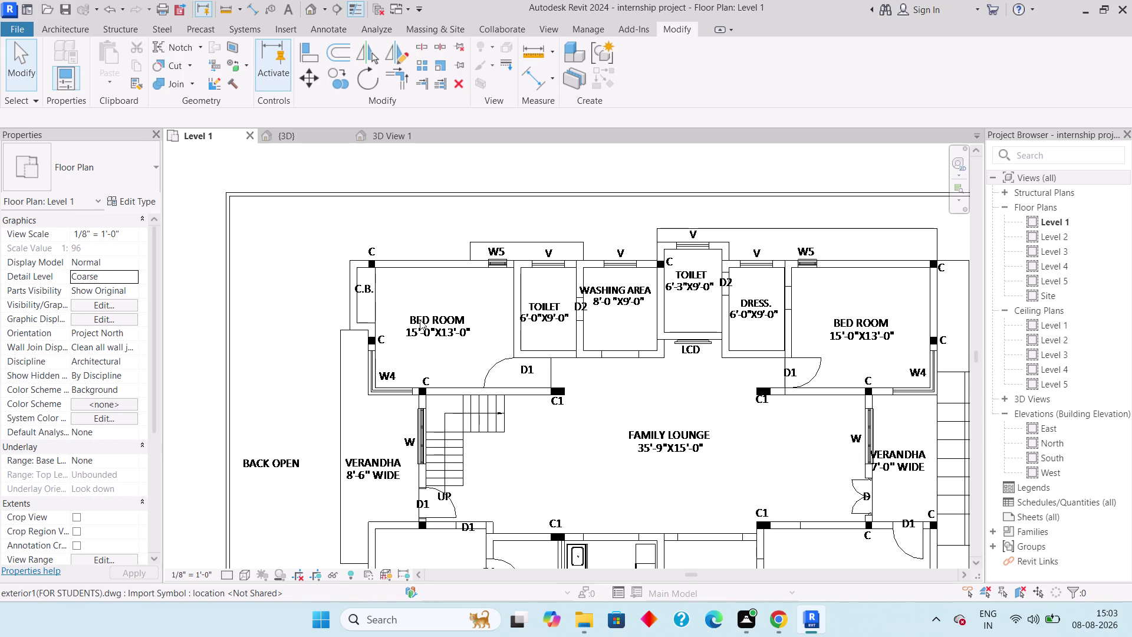
scroll(down, 3)
middle_drag(477, 420, 476, 341)
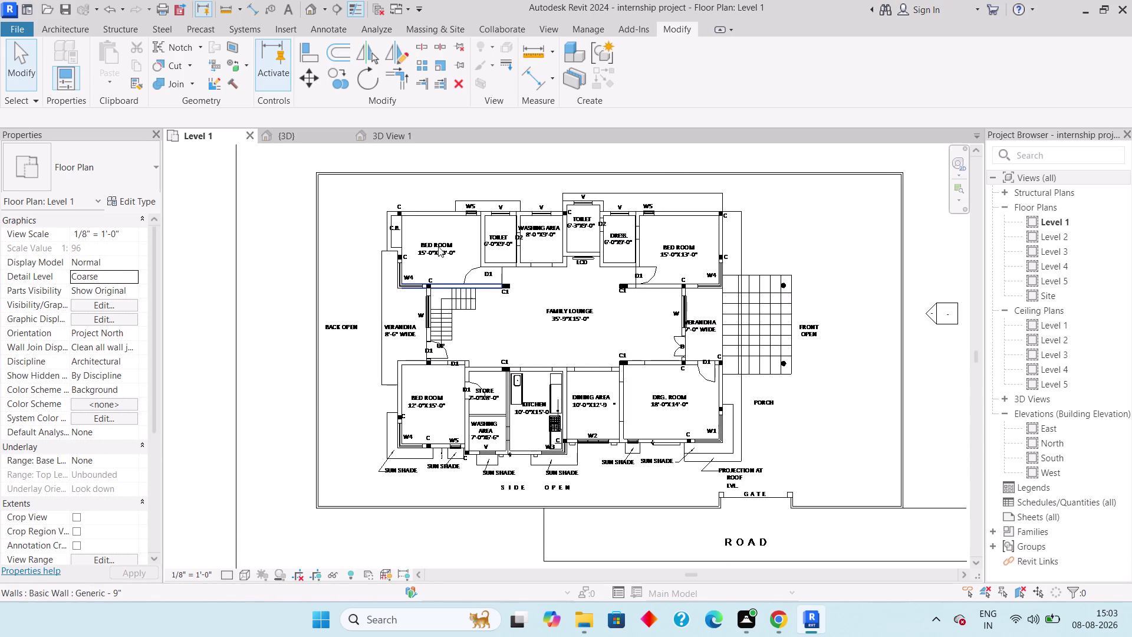
scroll(up, 3)
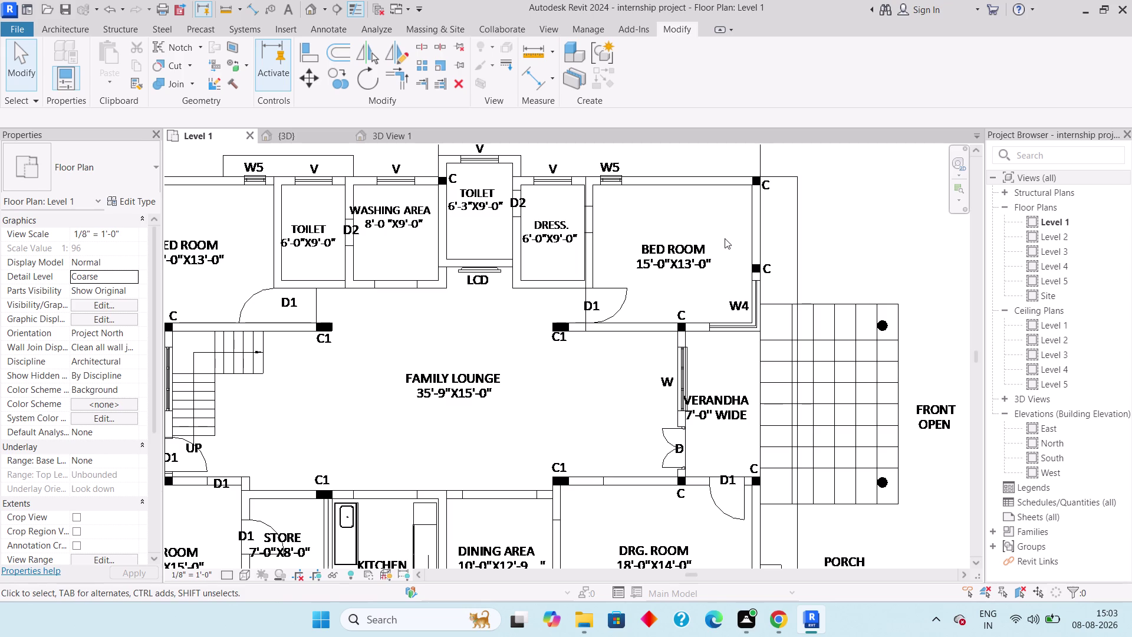
scroll(down, 3)
middle_drag(668, 376, 658, 336)
middle_drag(661, 340, 664, 382)
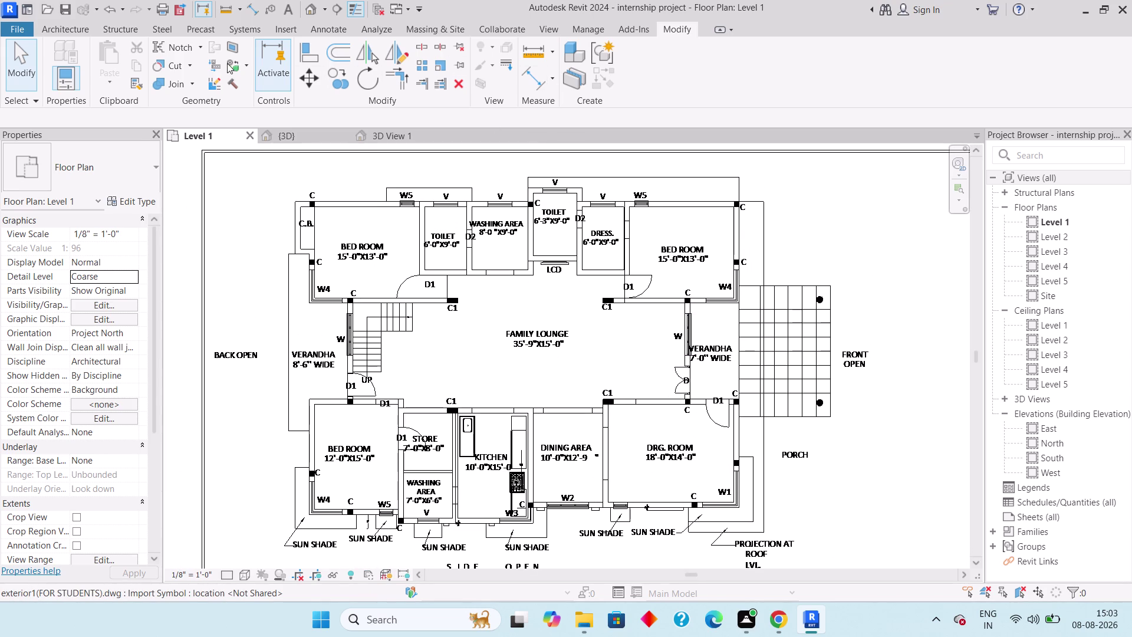
click(75, 28)
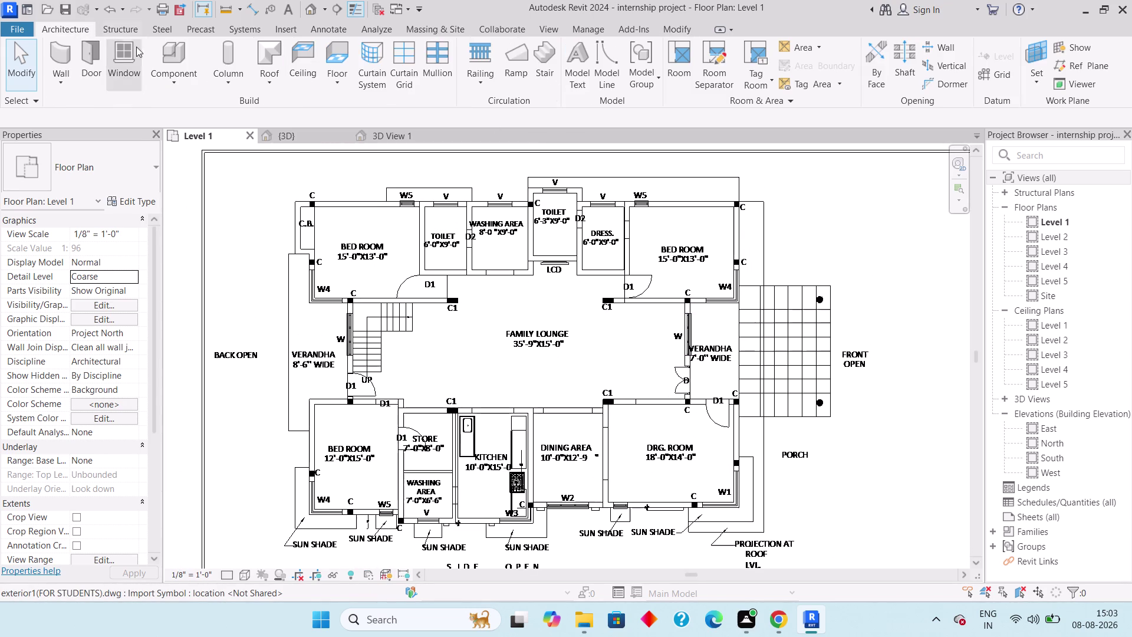
Start Component, open Load Family, and browse to Documents > Revit External Equipments.
click(172, 75)
drag(210, 102, 214, 108)
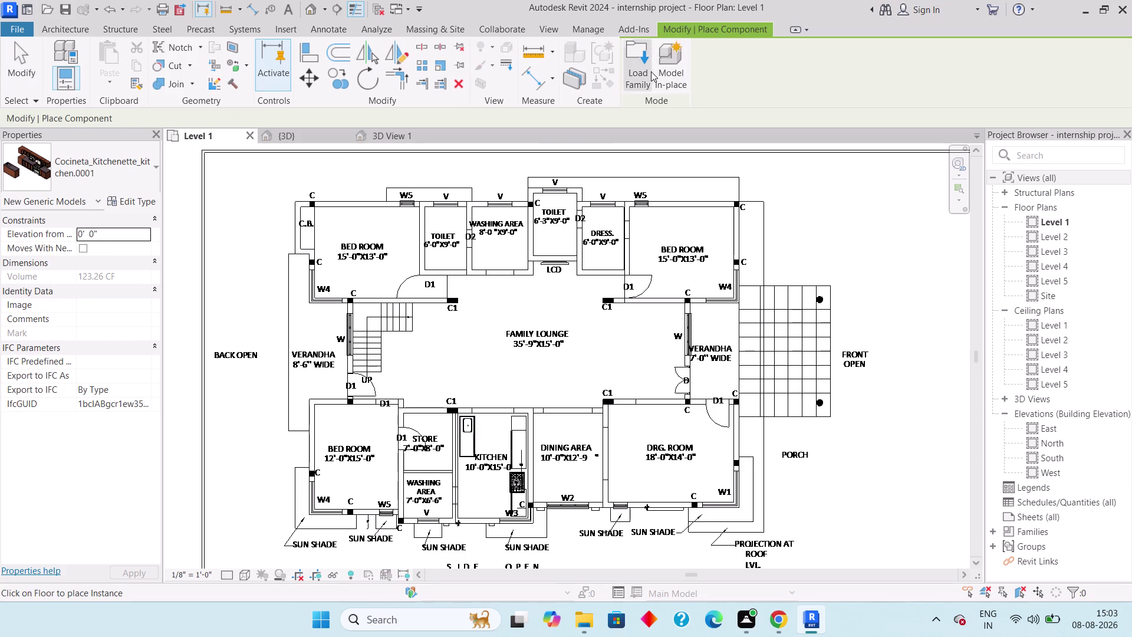
click(649, 68)
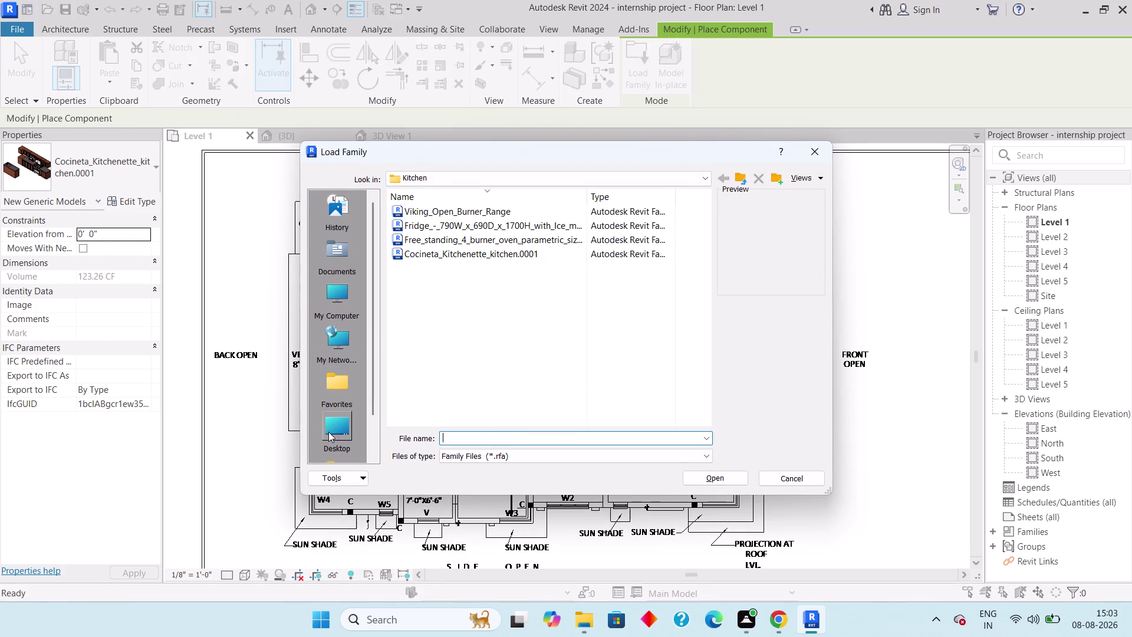
click(344, 257)
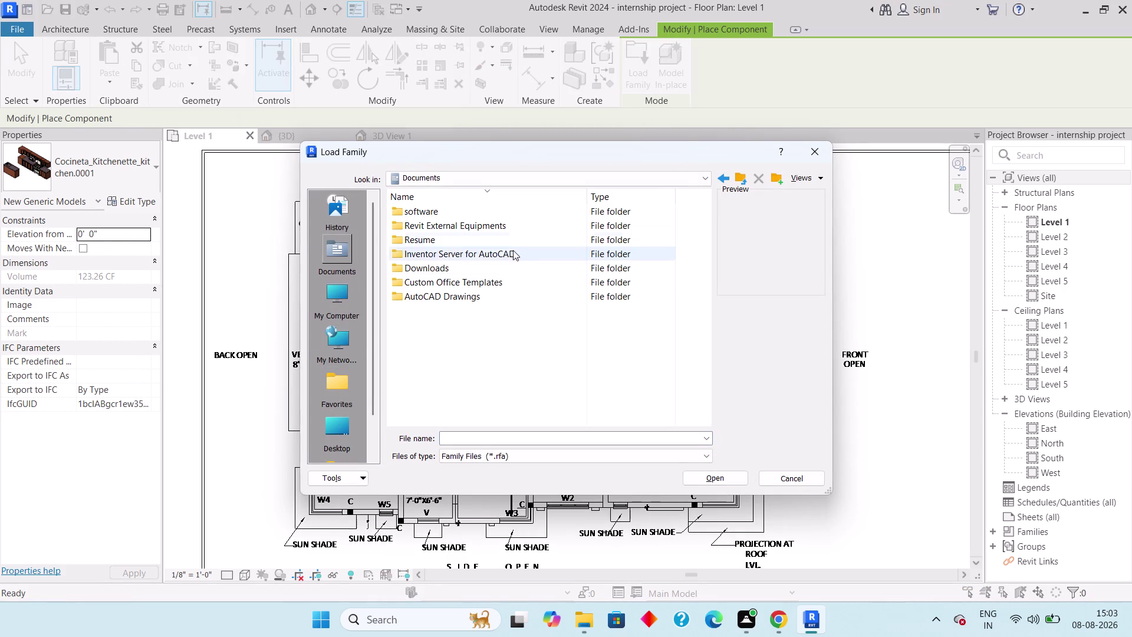
double_click(472, 223)
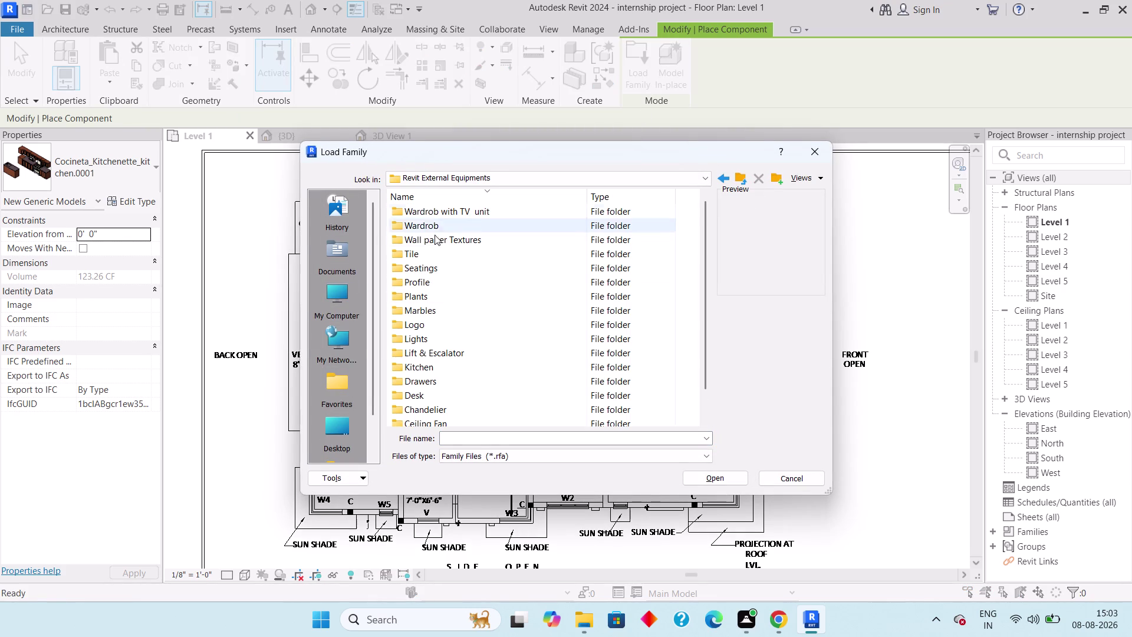
scroll(down, 3)
scroll(up, 3)
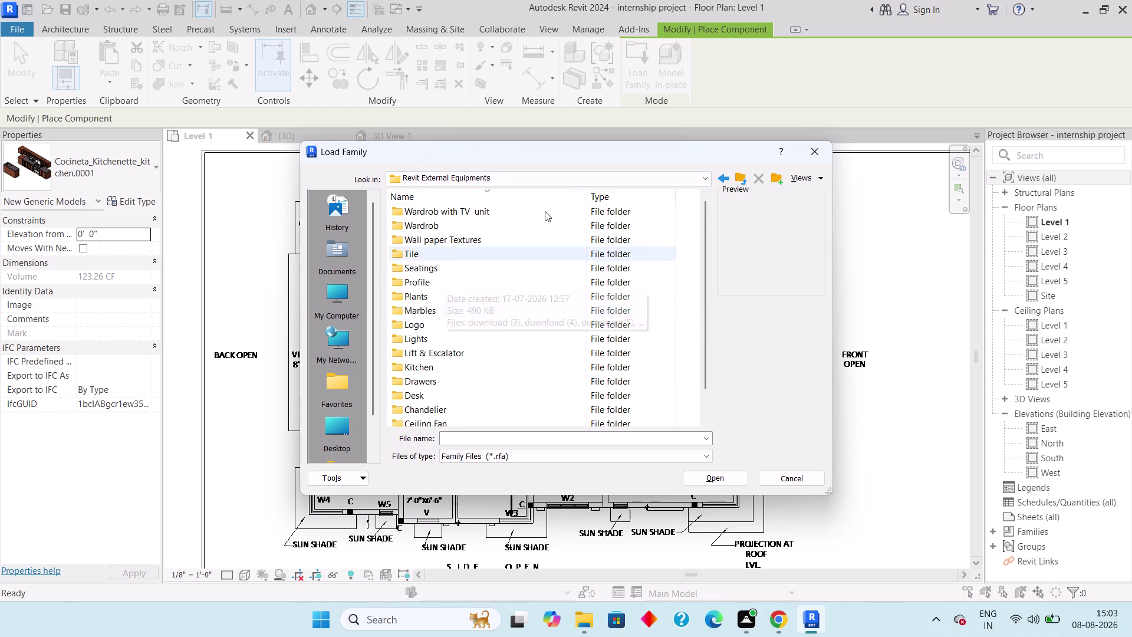
click(806, 148)
click(646, 74)
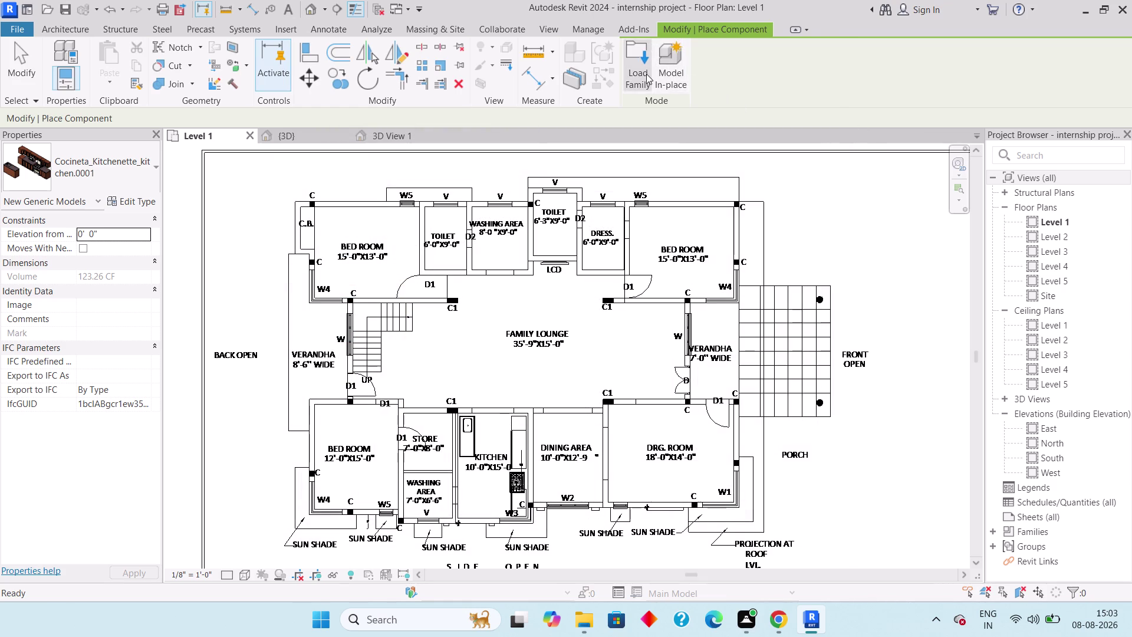
Reopen Load Family, enter the Bed folder, and load Bed11.rfa.
click(739, 178)
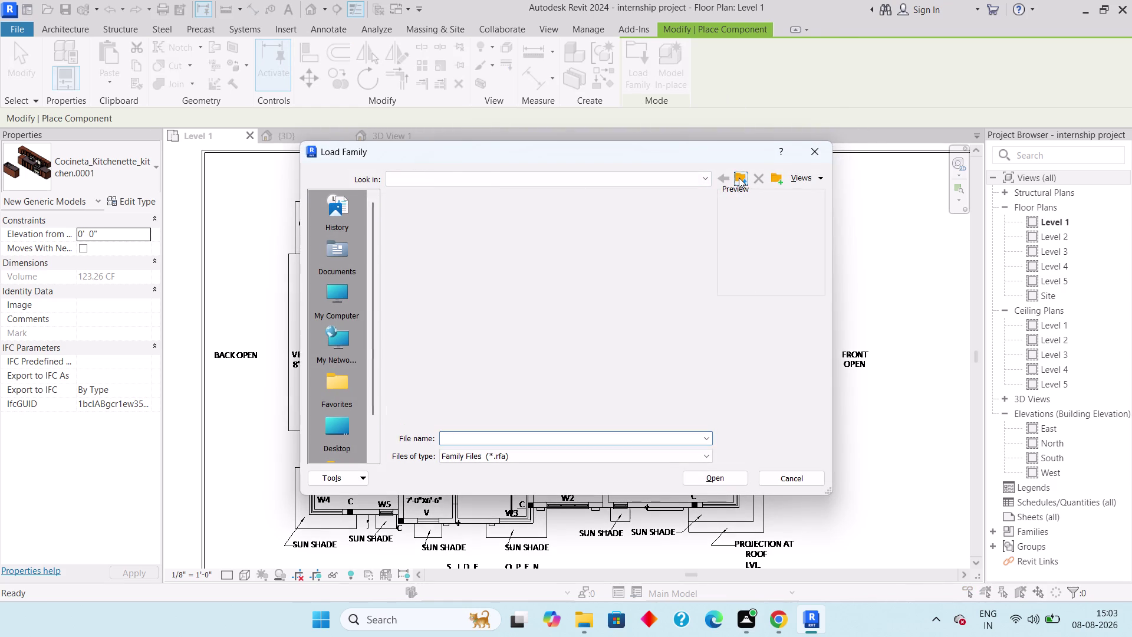
scroll(down, 3)
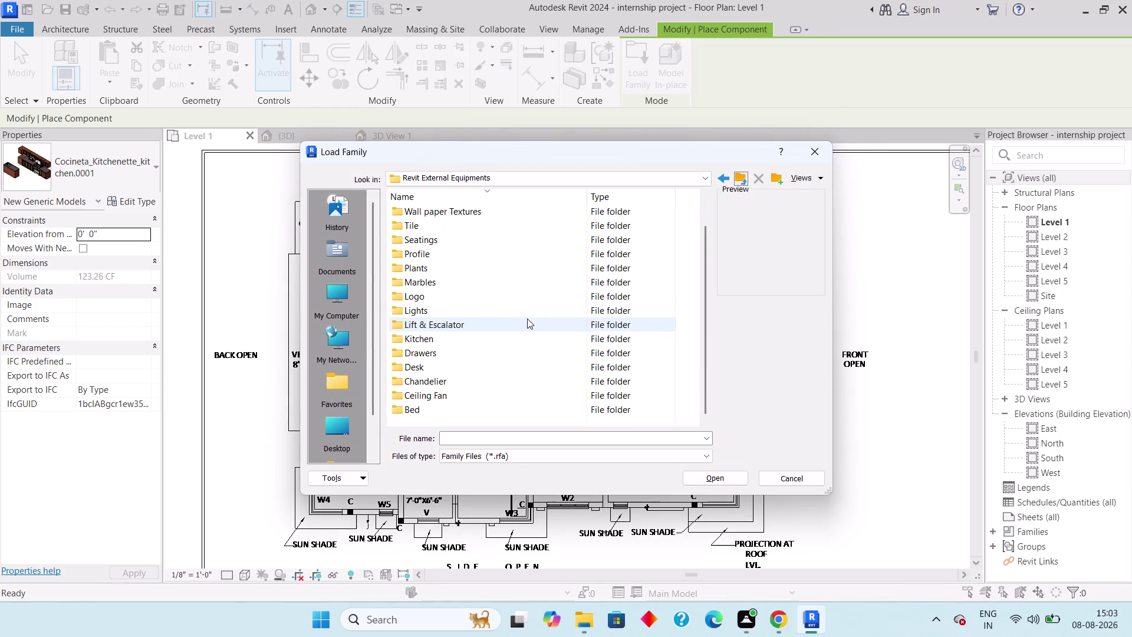
double_click(444, 404)
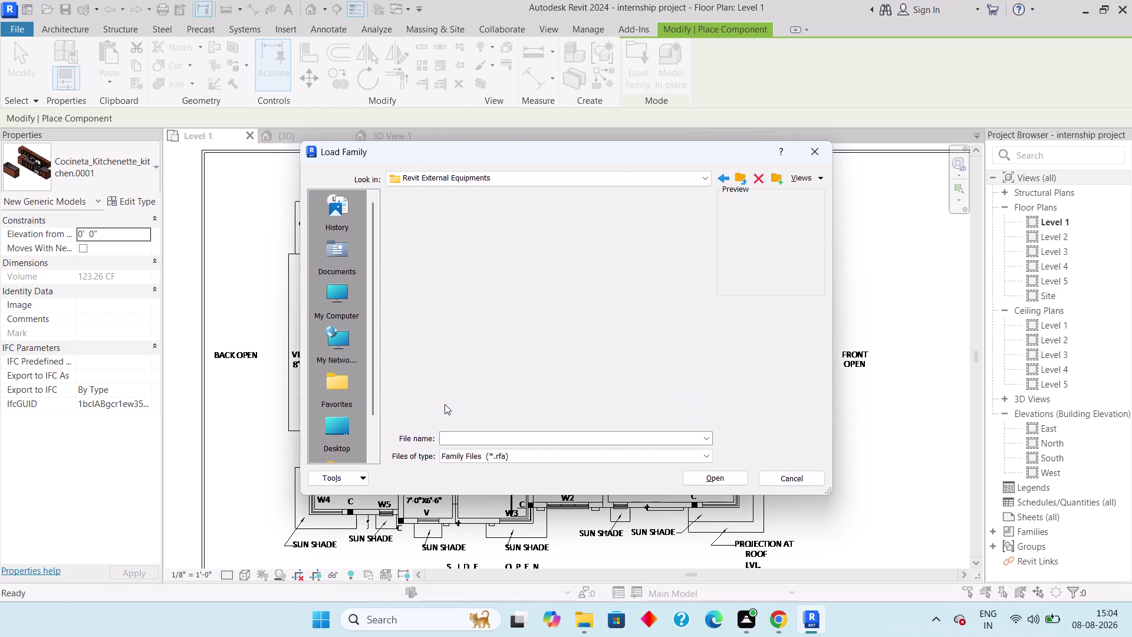
click(449, 221)
click(457, 210)
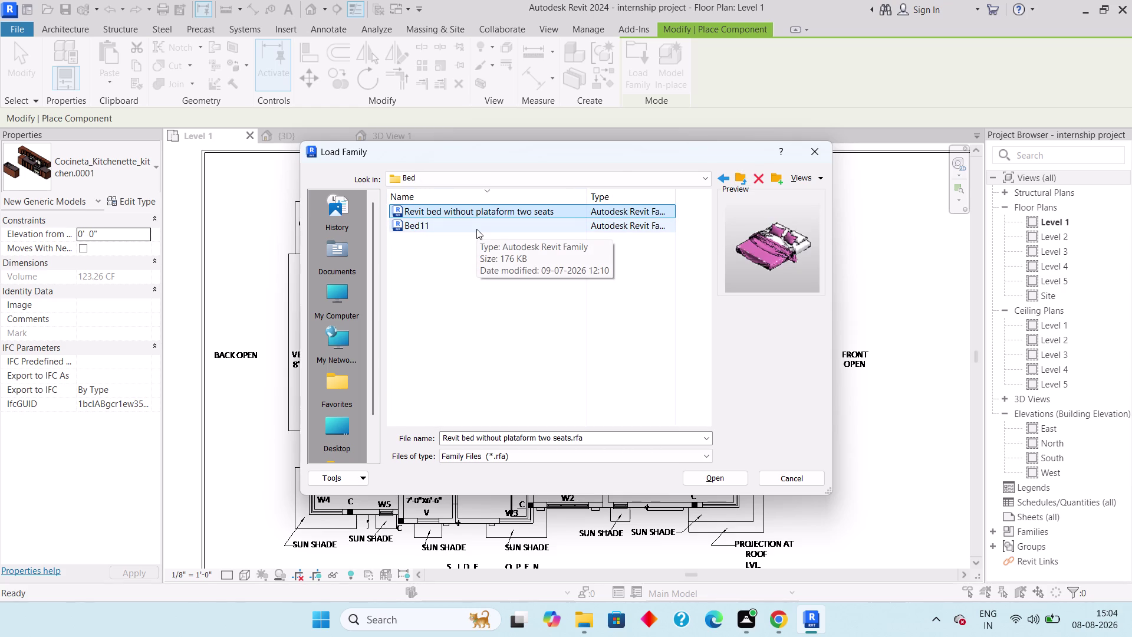
click(477, 229)
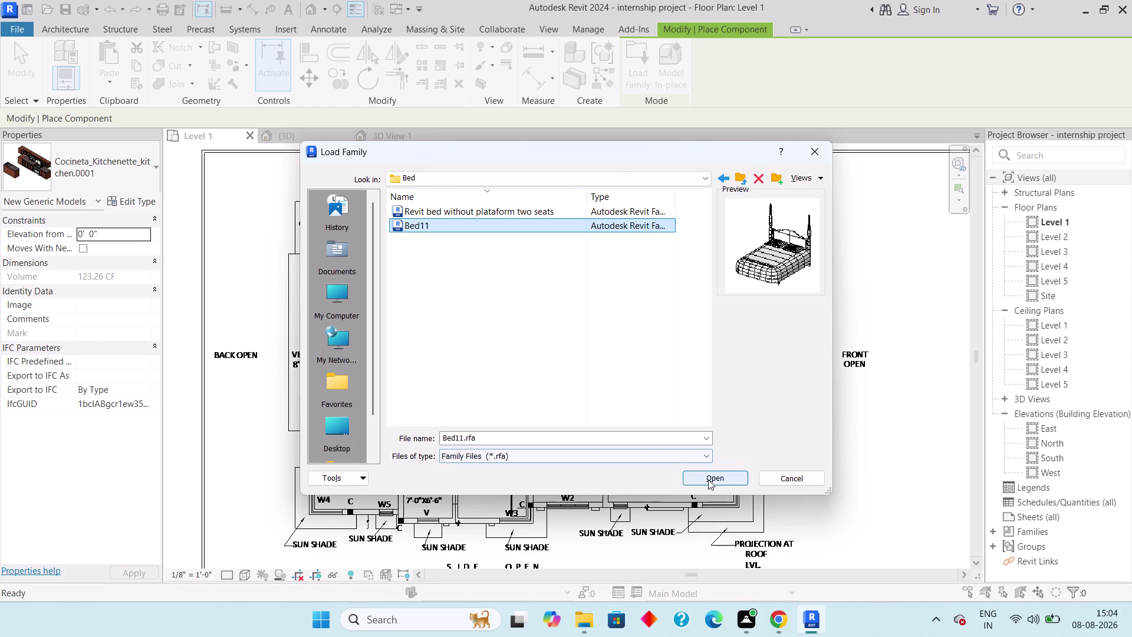
click(709, 479)
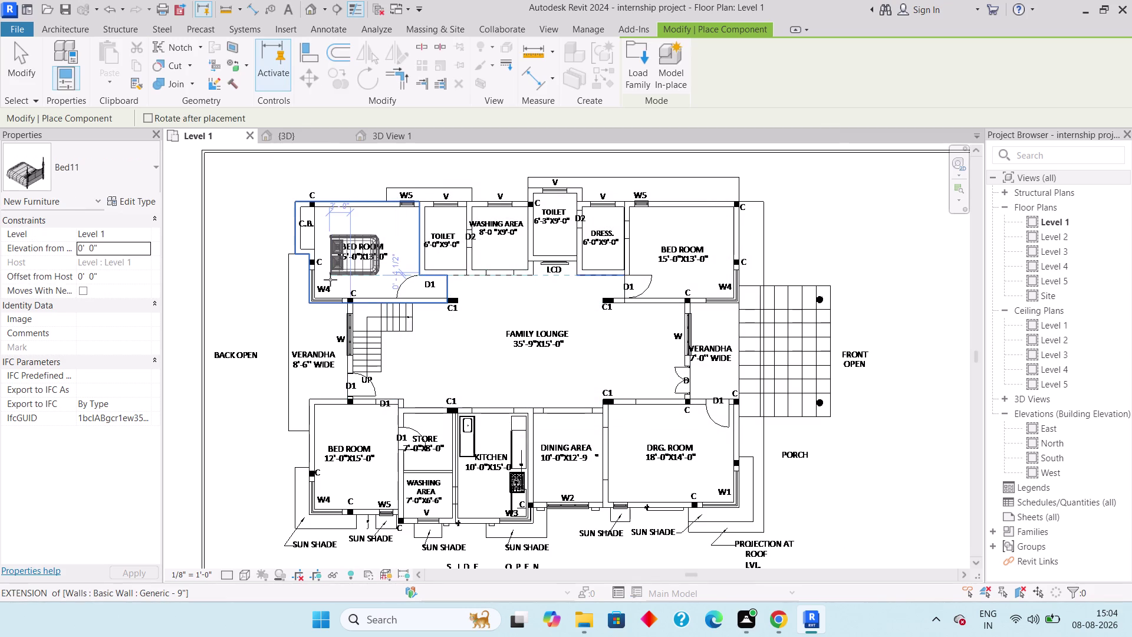
Rotate Bed11 and place it against the upper-left bedroom's top wall.
scroll(up, 3)
middle_drag(349, 284, 347, 366)
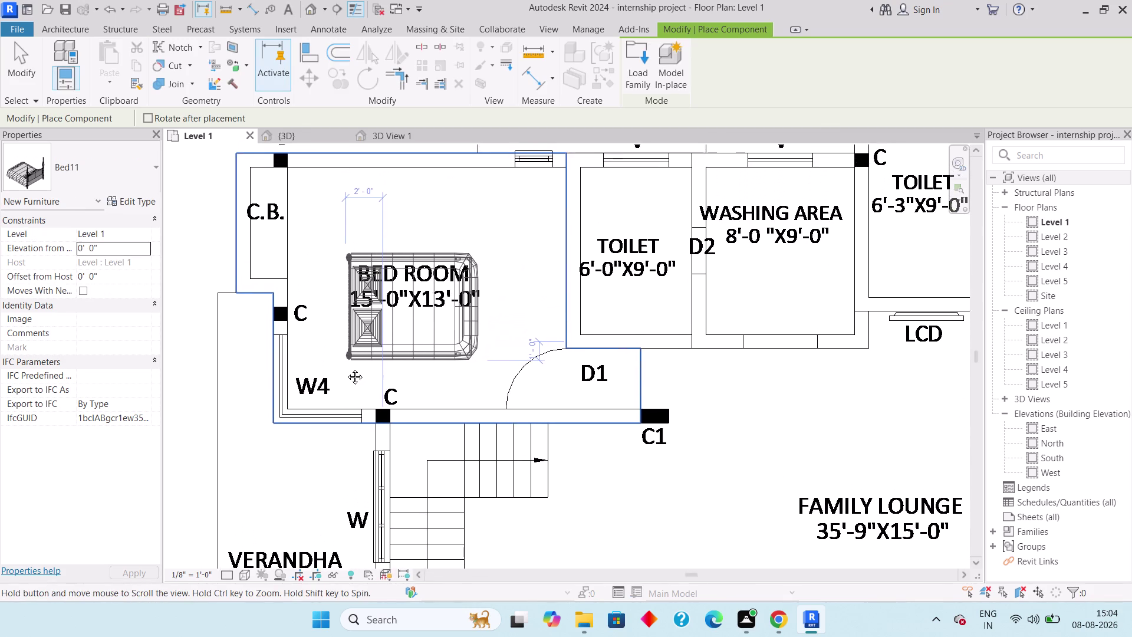
middle_drag(347, 366, 346, 368)
scroll(down, 3)
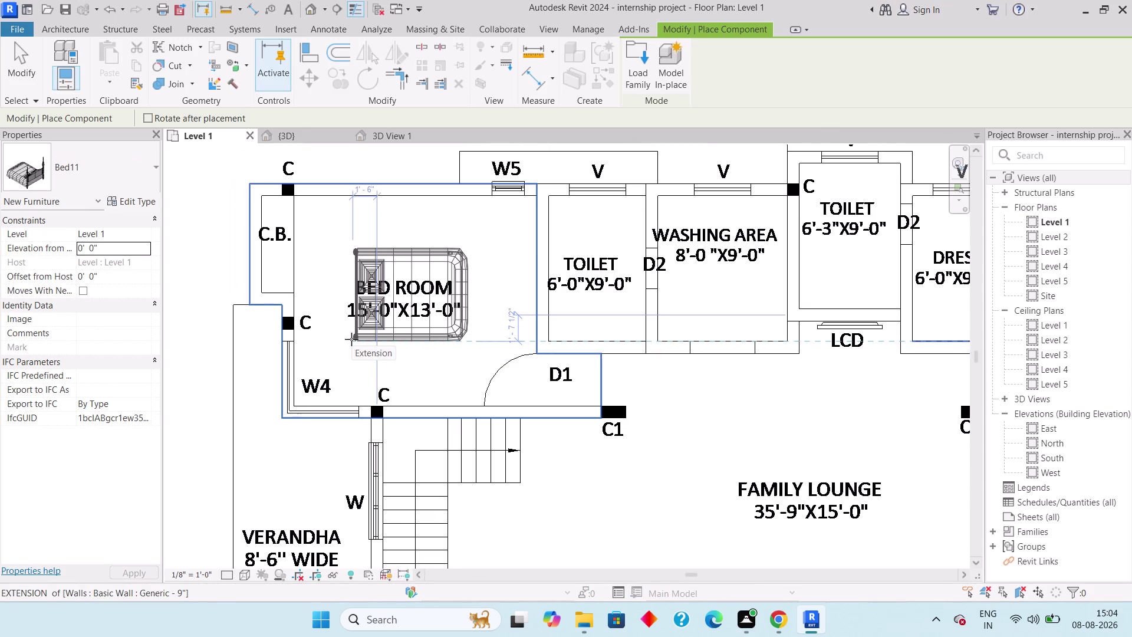
key(space)
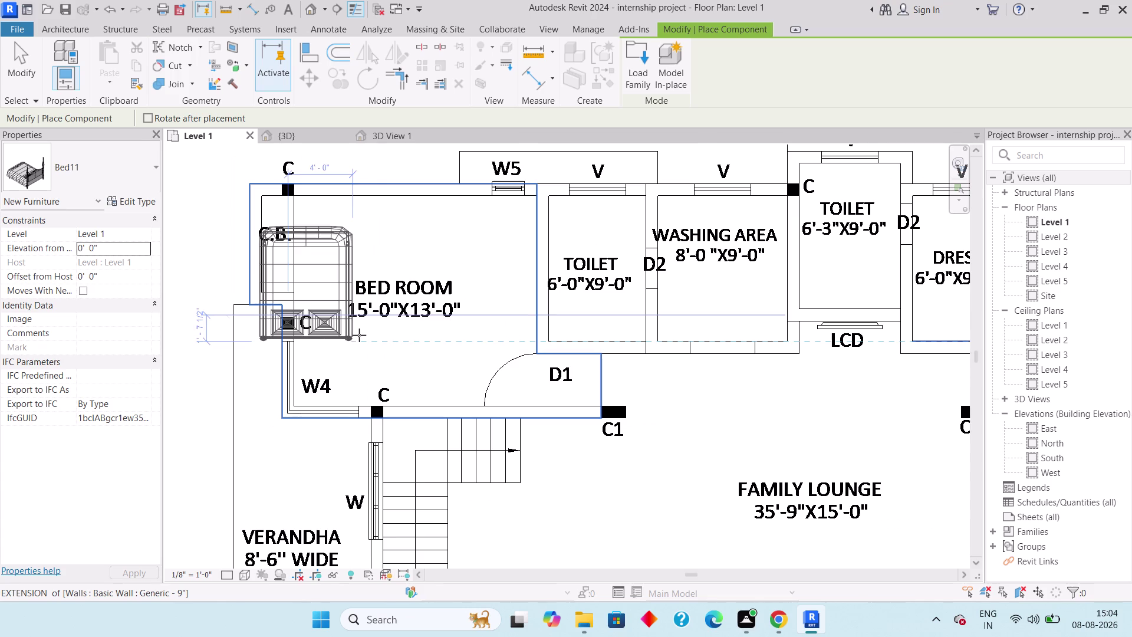
key(space)
key(space)
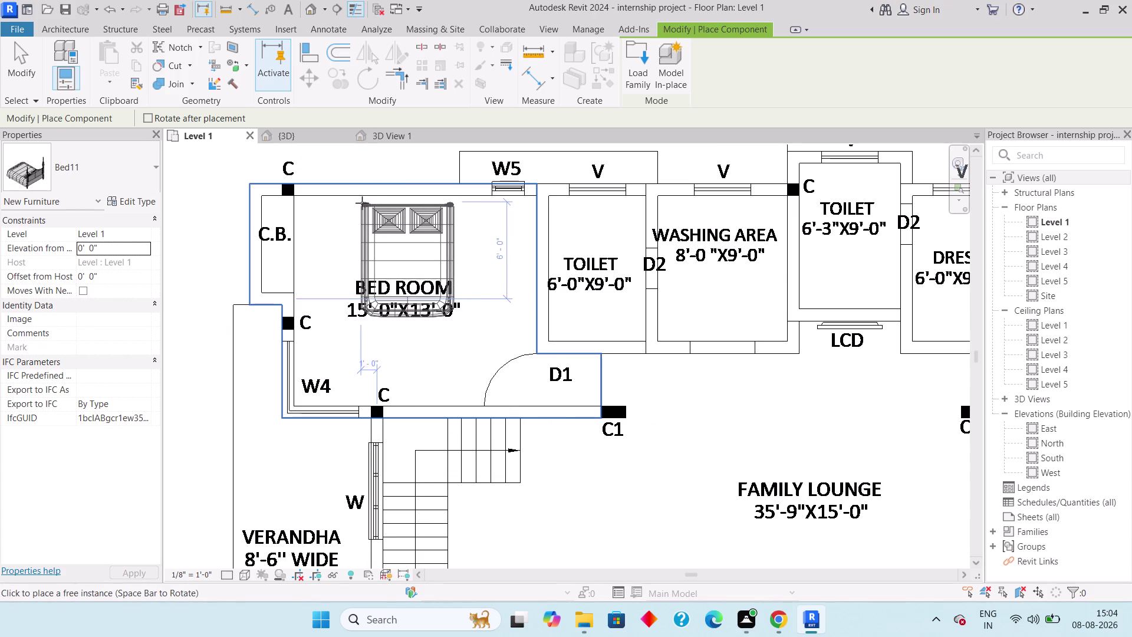
click(360, 203)
Rotate another Bed11 and place it in the upper-right 15'-0"X13'-0" bedroom.
middle_drag(557, 297, 326, 300)
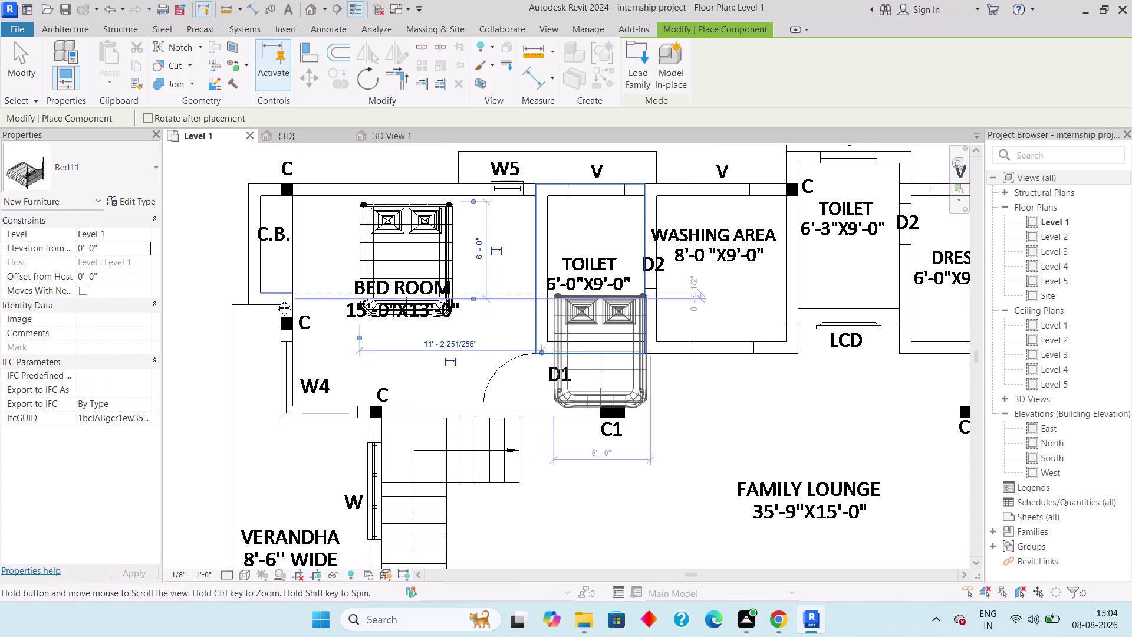
middle_drag(326, 300, 107, 283)
scroll(down, 3)
middle_drag(516, 276, 366, 286)
key(space)
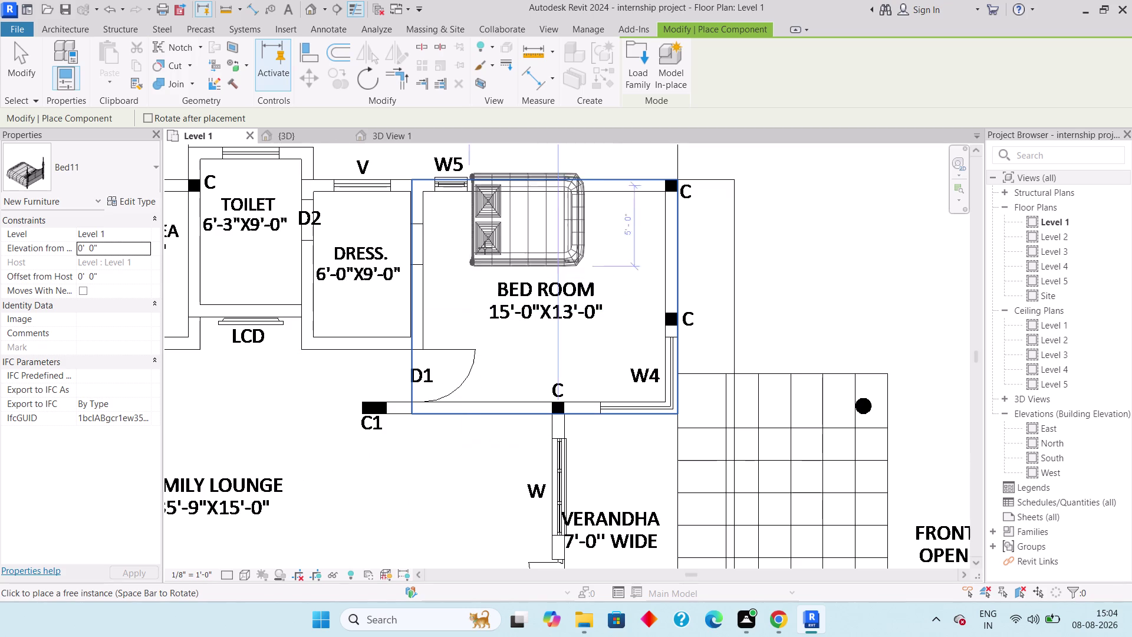
key(space)
key(space)
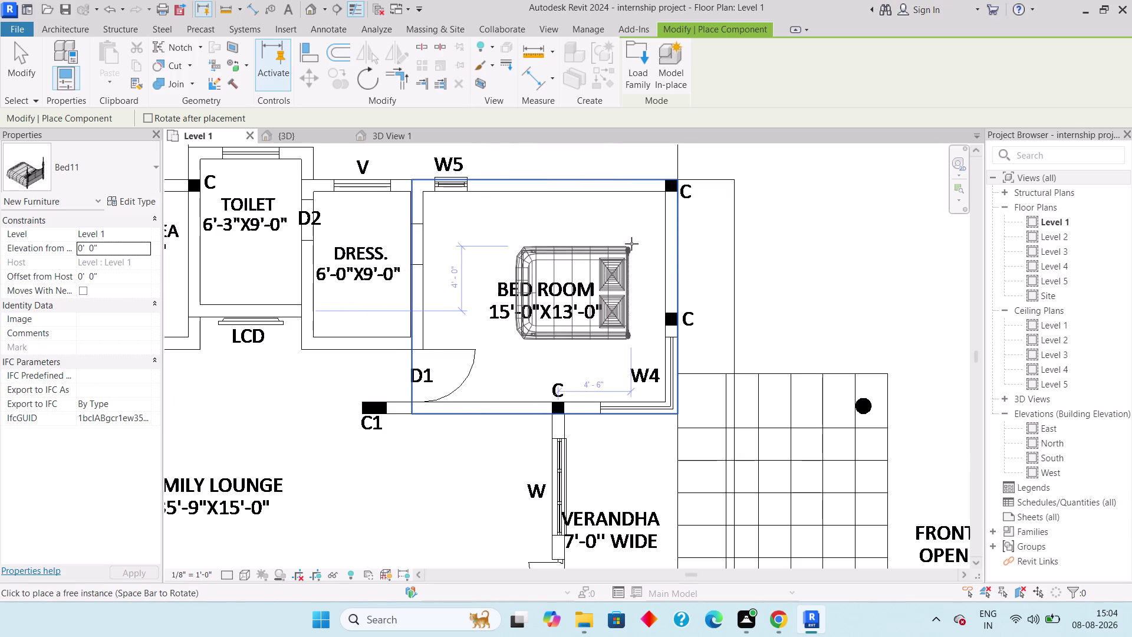
click(651, 235)
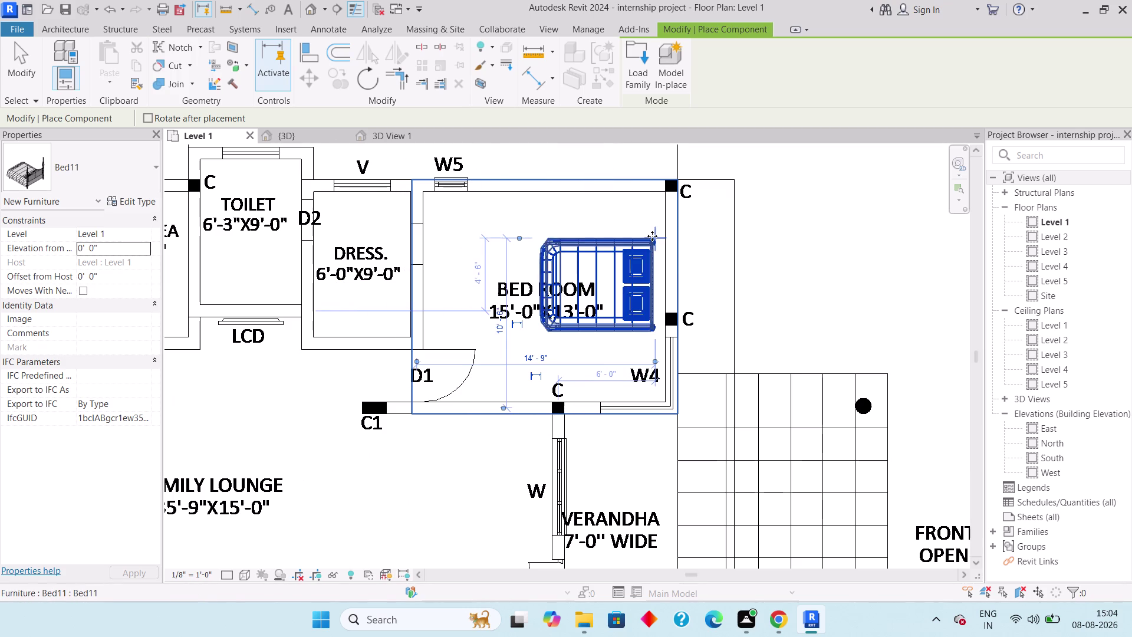
scroll(down, 3)
middle_drag(406, 324, 688, 222)
scroll(down, 3)
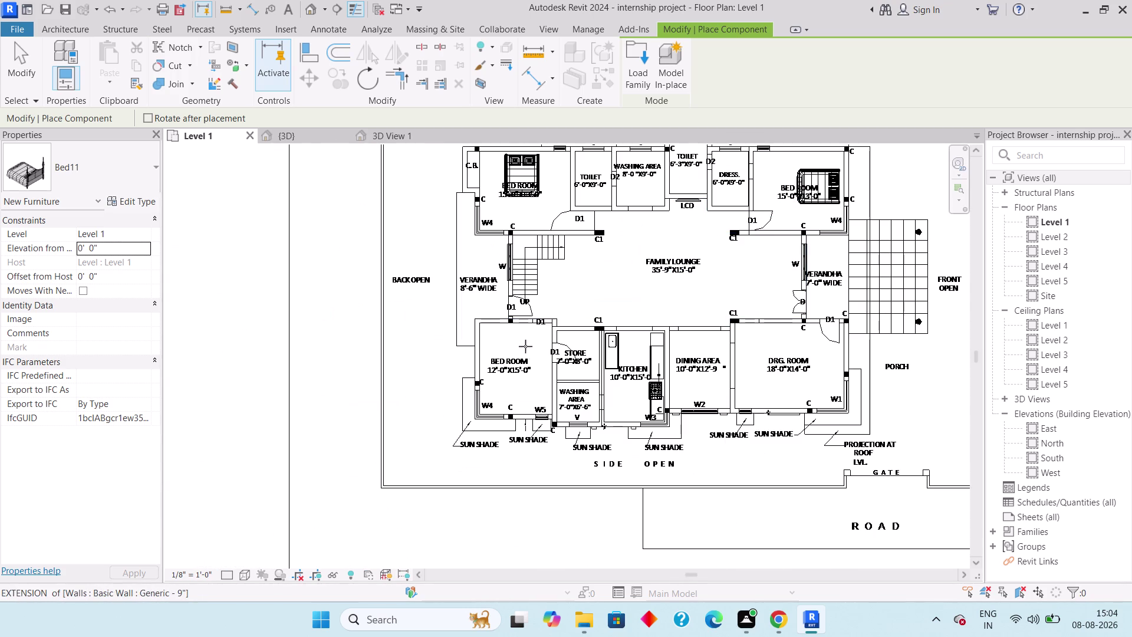
Rotate Bed11 and place it against the 12'-0"X15'-0" bedroom's bottom wall.
scroll(up, 3)
key(space)
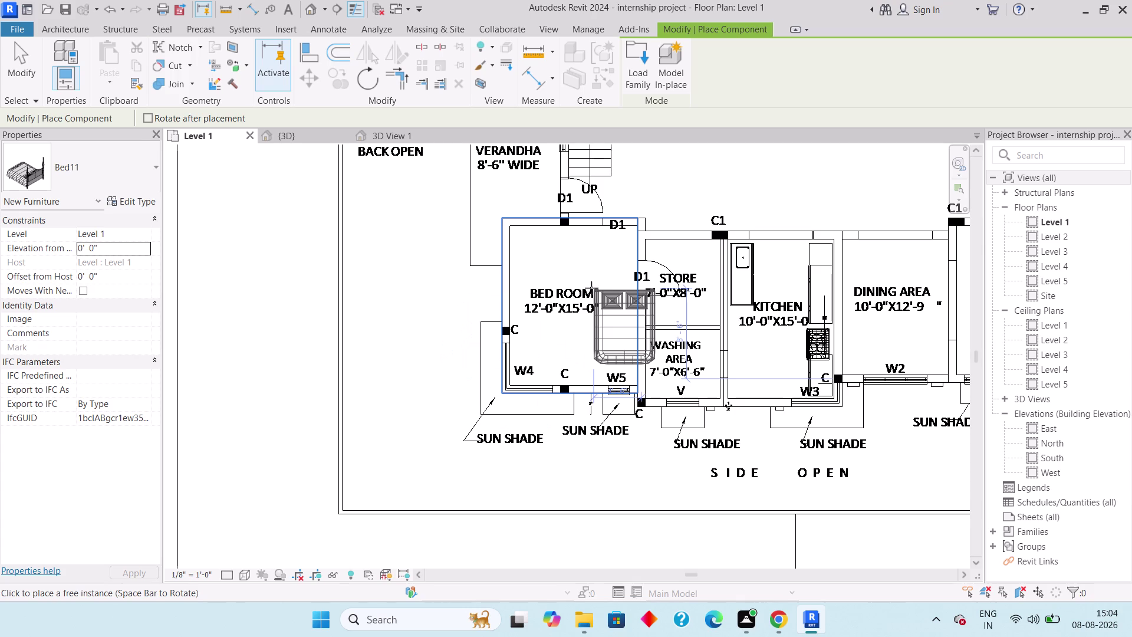
key(space)
key(space)
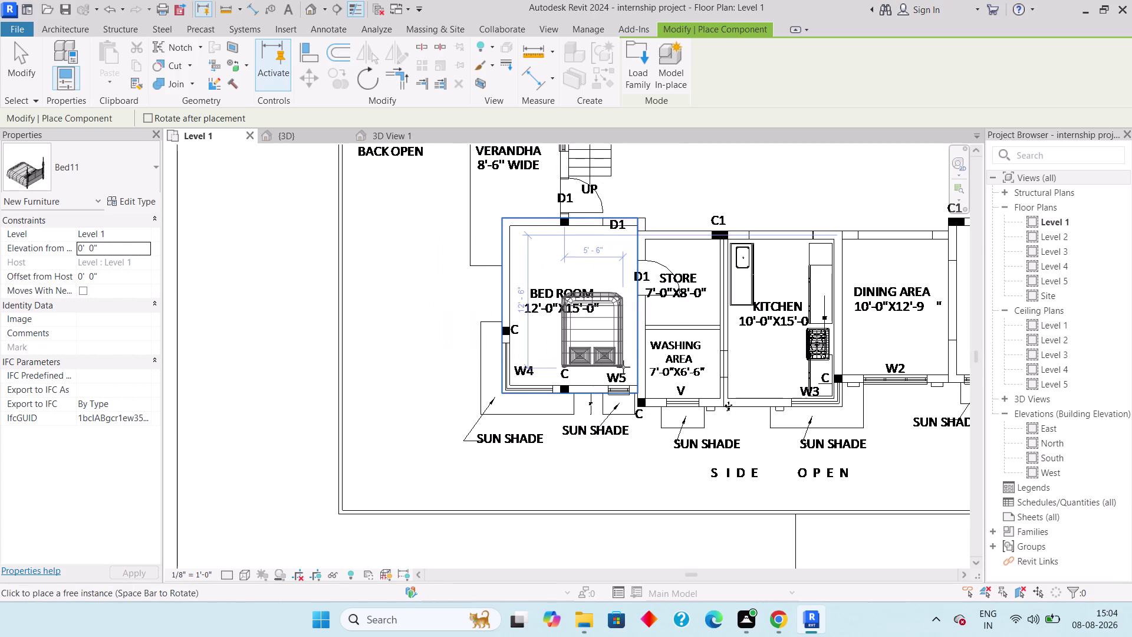
scroll(up, 3)
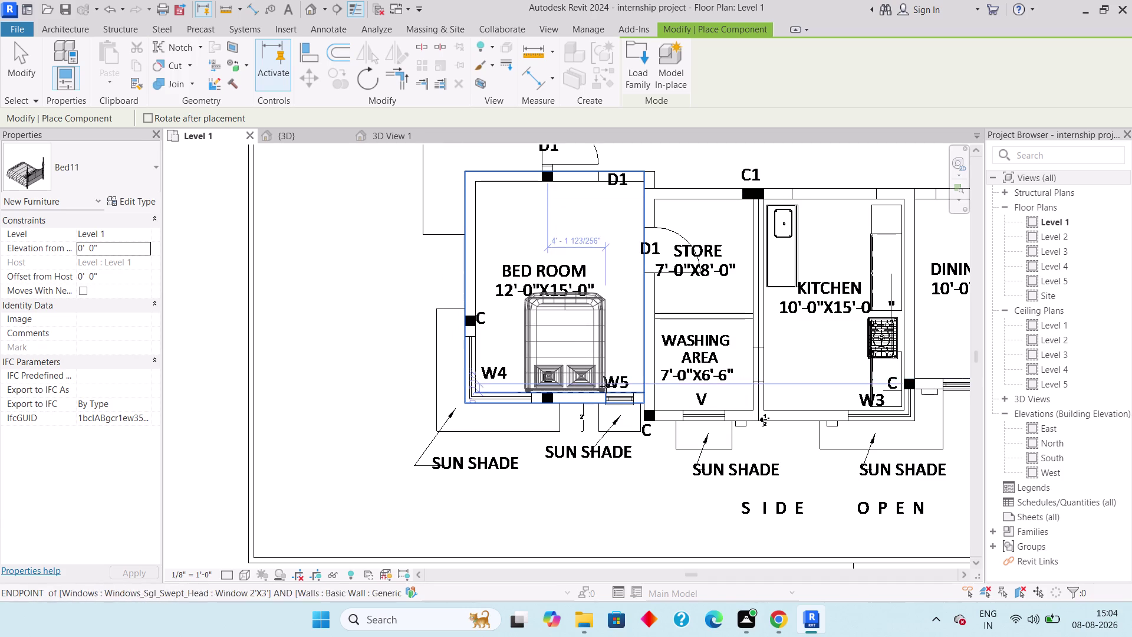
scroll(up, 3)
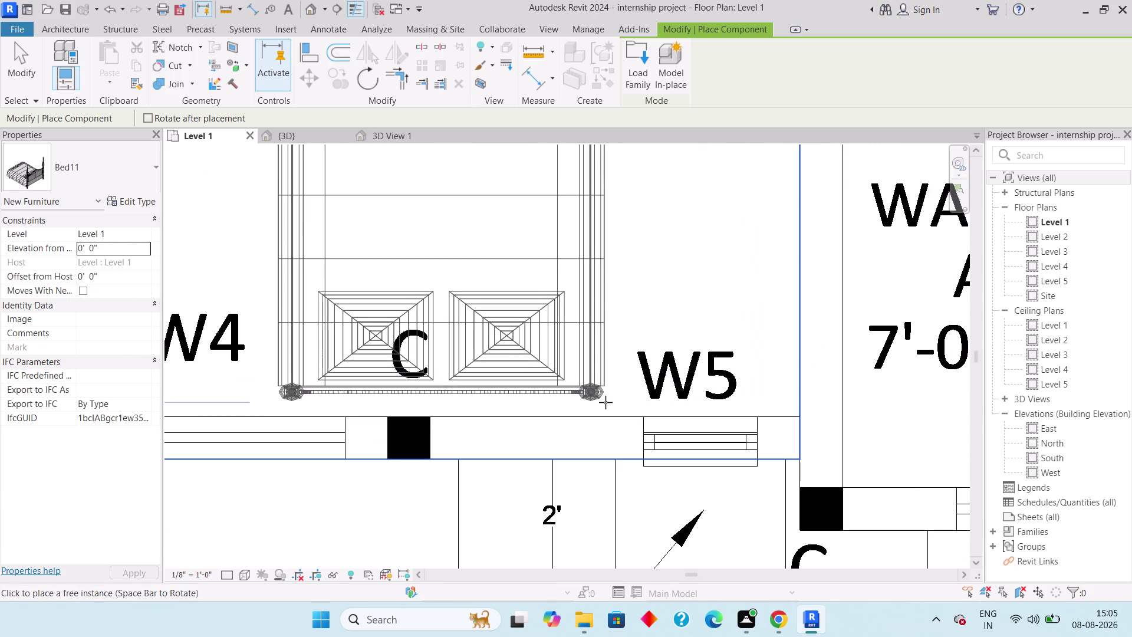
scroll(down, 3)
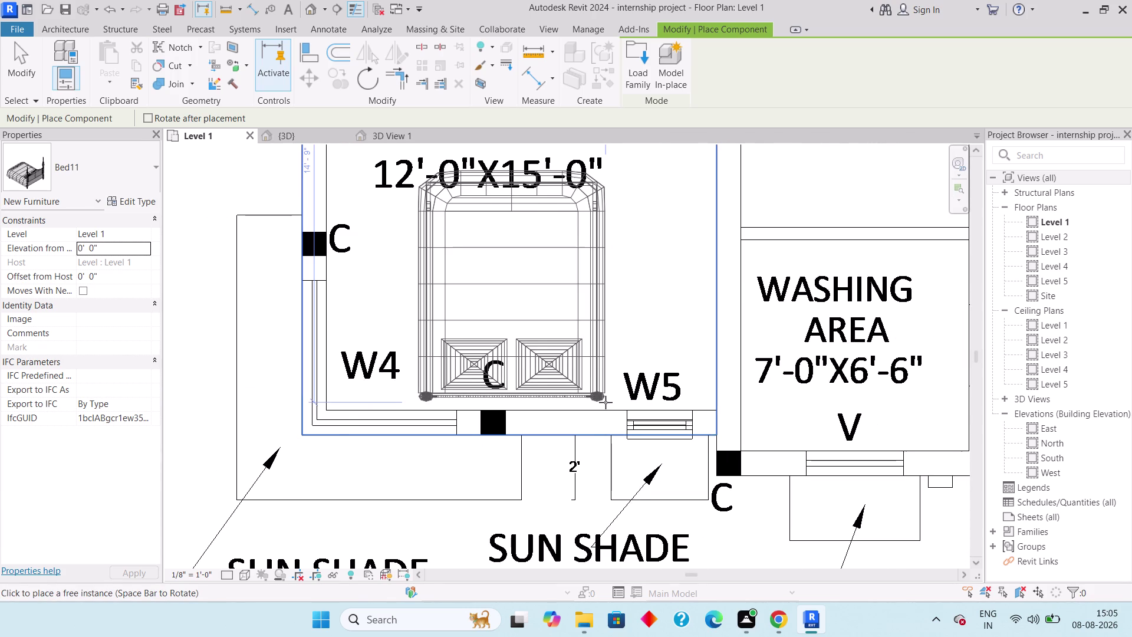
scroll(down, 3)
click(605, 402)
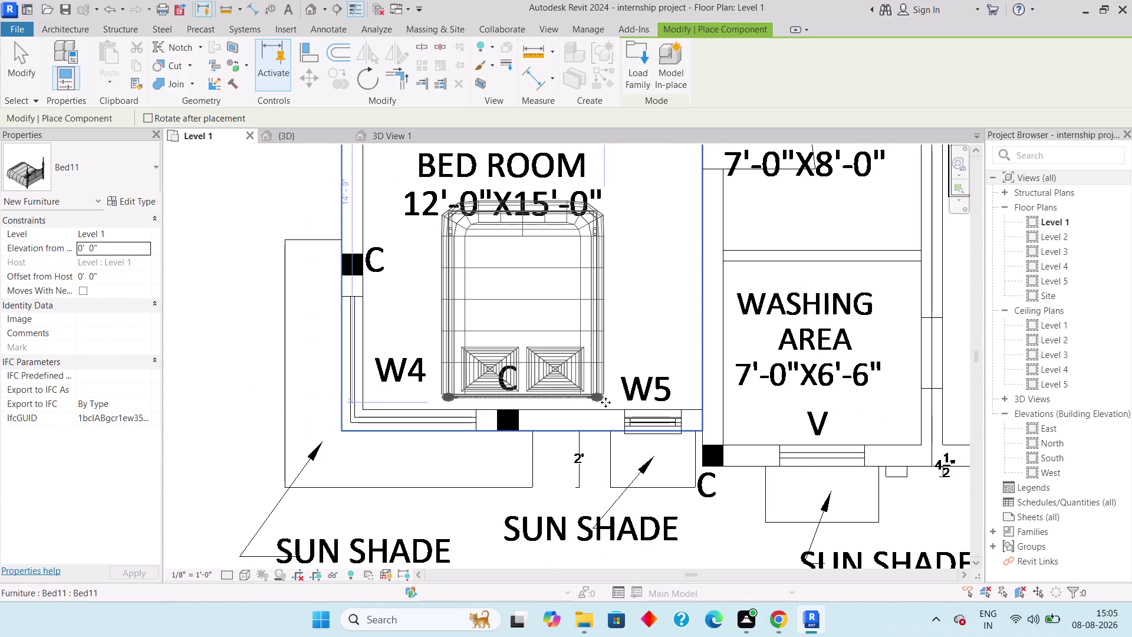
Exit Place Component and pan the plan around the furnished bedroom.
scroll(down, 3)
middle_drag(606, 317, 478, 386)
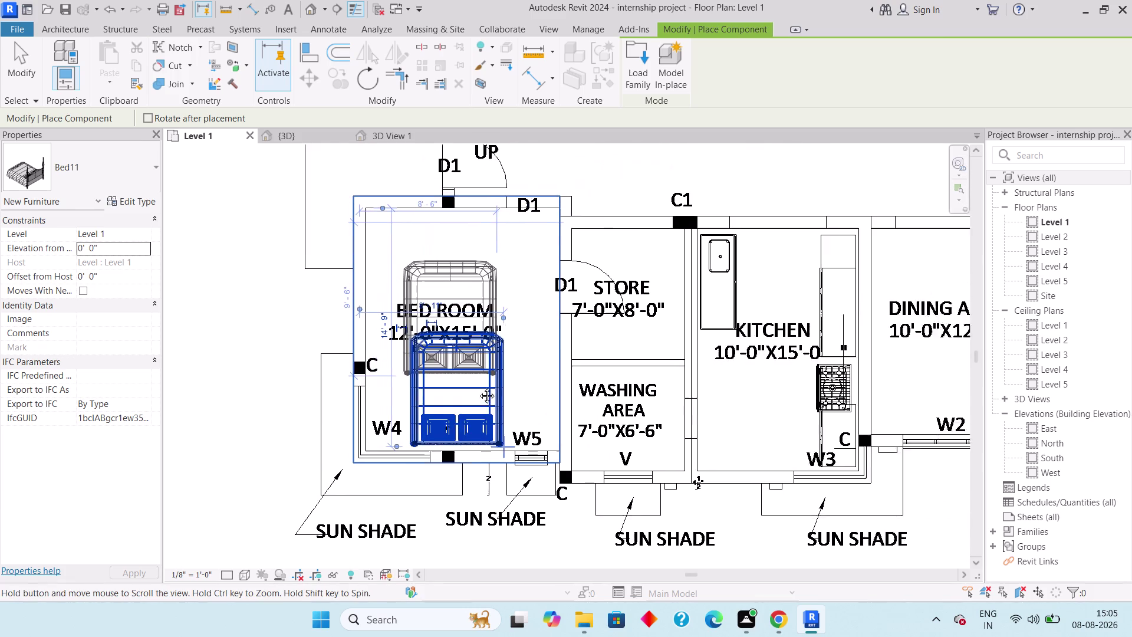
middle_drag(478, 387, 467, 390)
key(Escape)
key(Escape)
key(Escape)
middle_drag(544, 349, 417, 388)
scroll(down, 3)
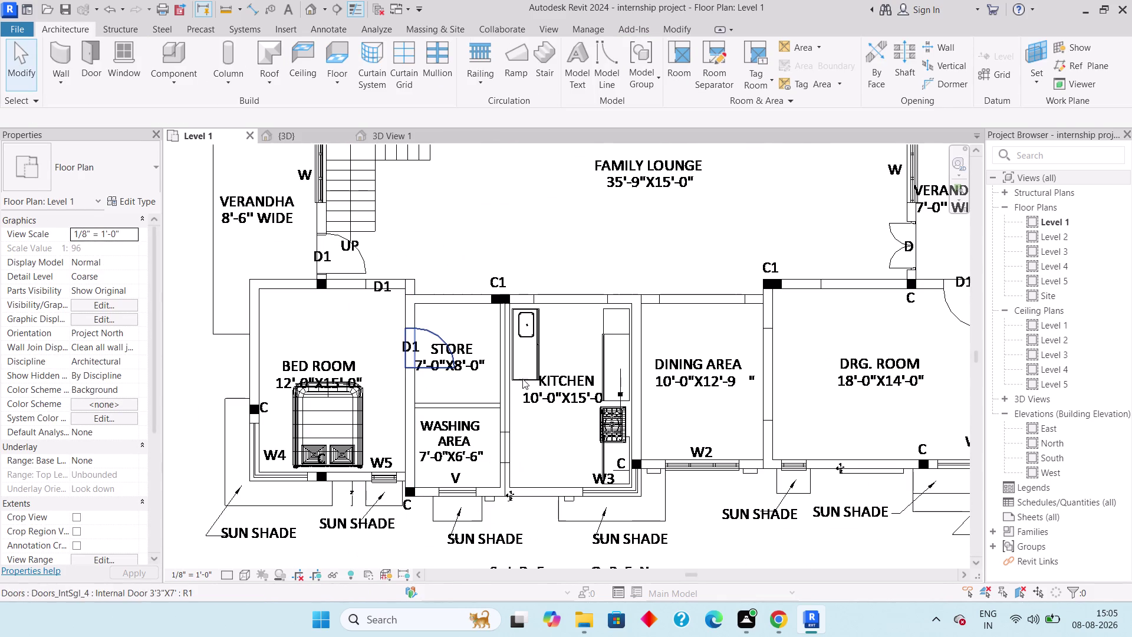
Start Component, open Load Family, and browse up to This PC.
middle_drag(669, 370, 591, 375)
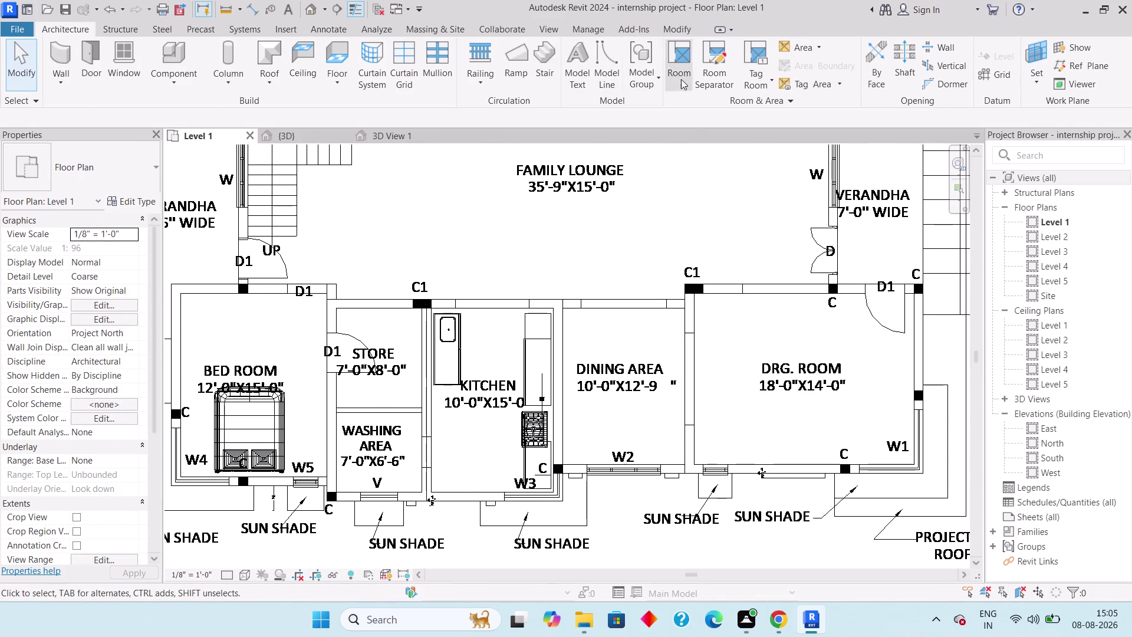
click(154, 77)
click(191, 98)
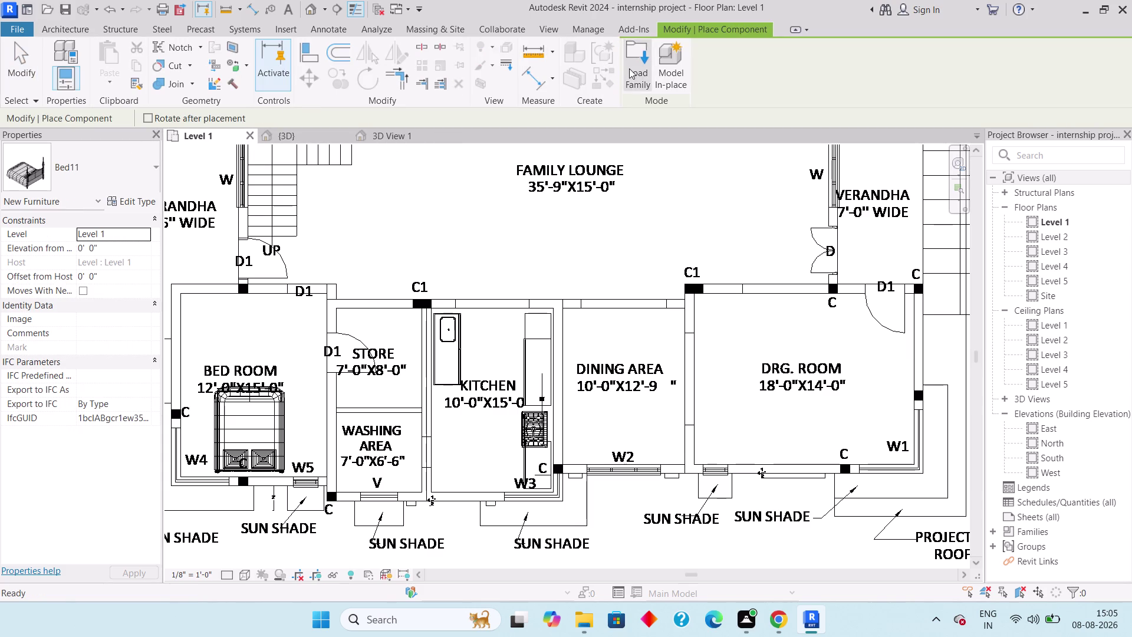
click(629, 68)
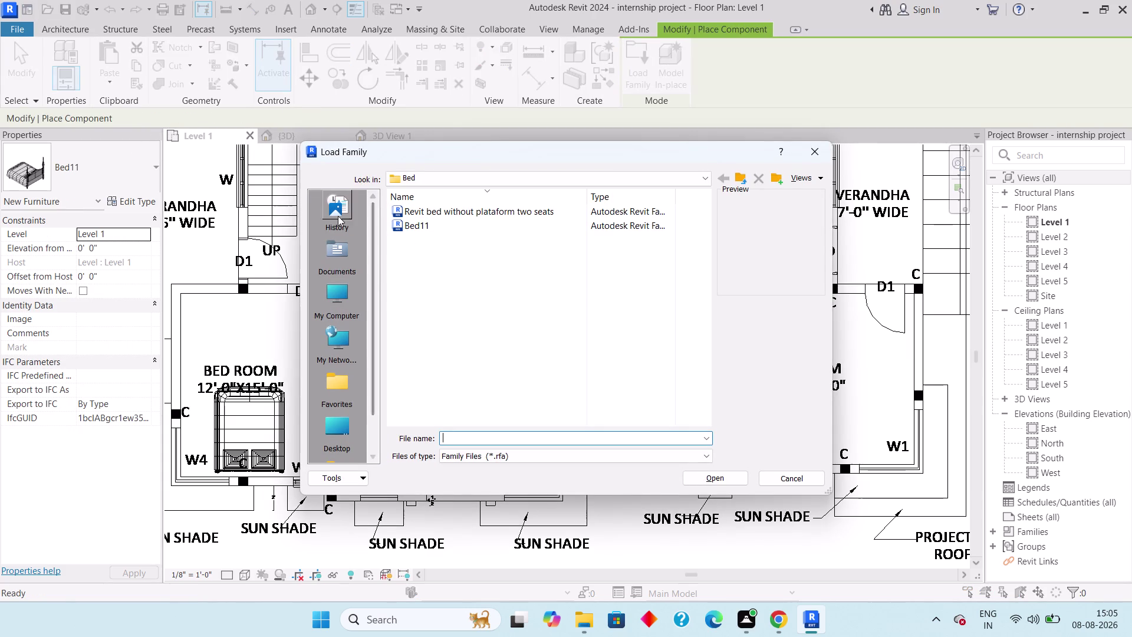
click(737, 180)
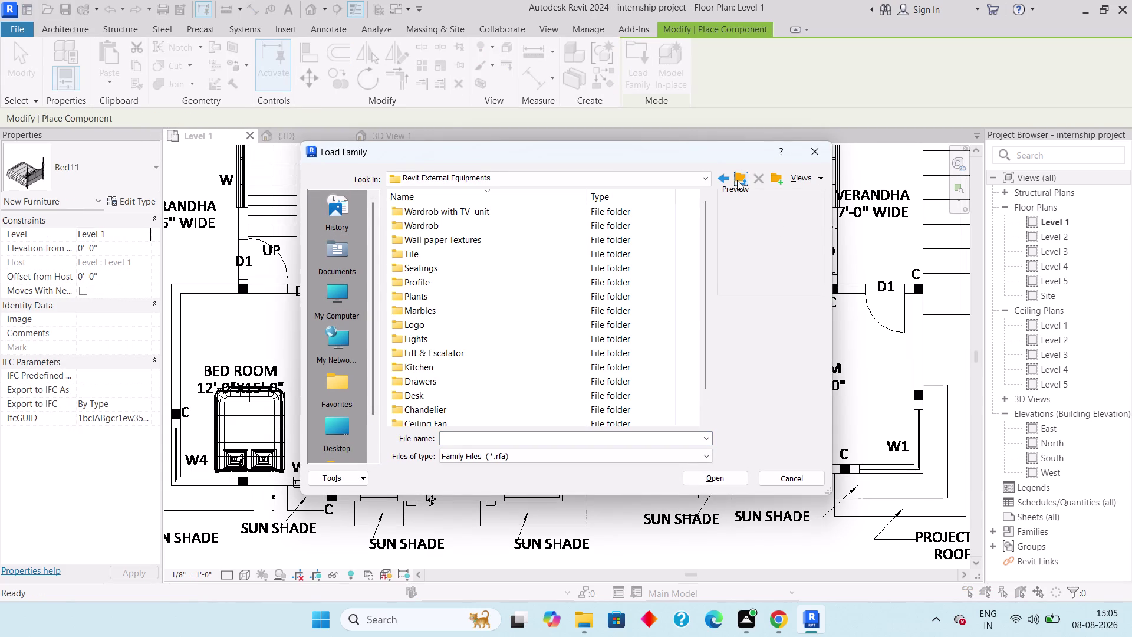
scroll(up, 3)
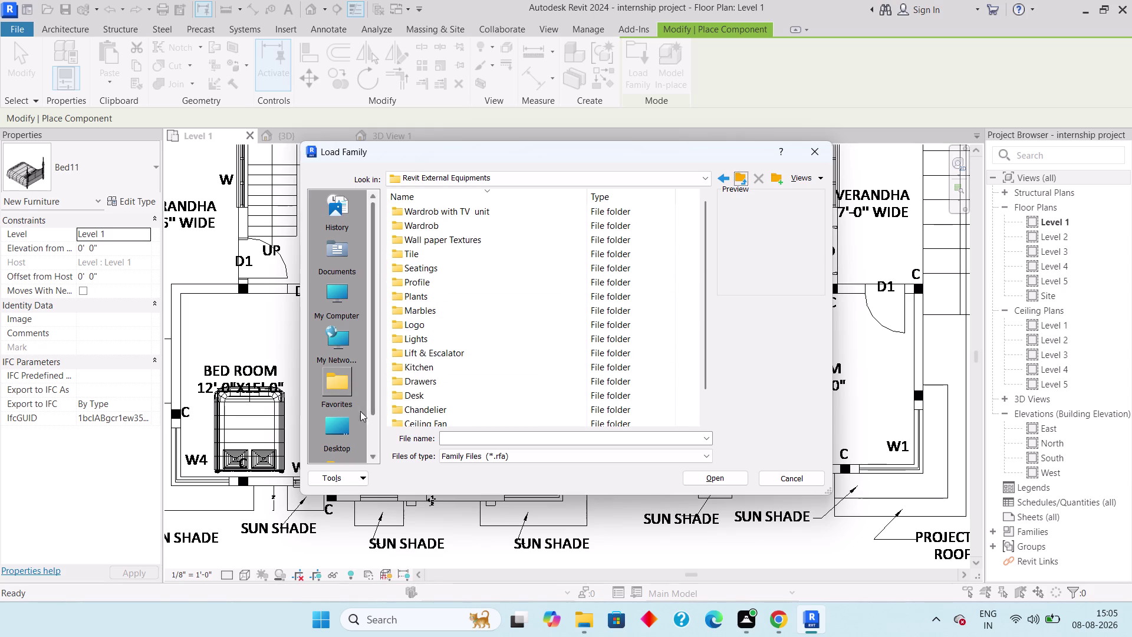
click(334, 311)
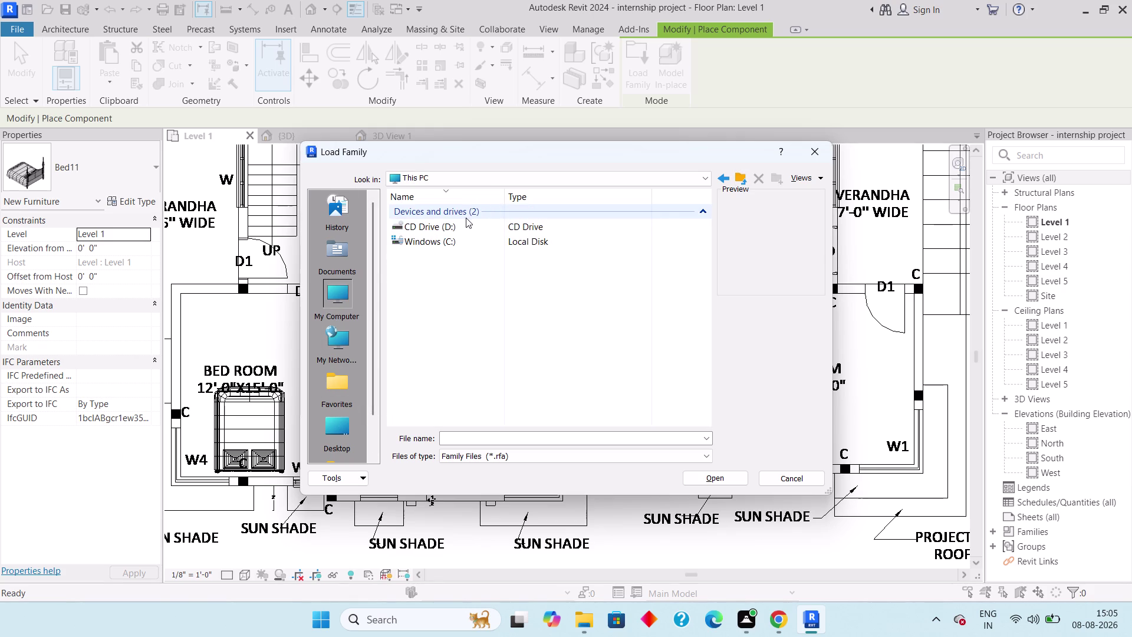
Browse C: > ProgramData > Autodesk > RVT 2024 > Libraries through English to the UK folder.
double_click(473, 238)
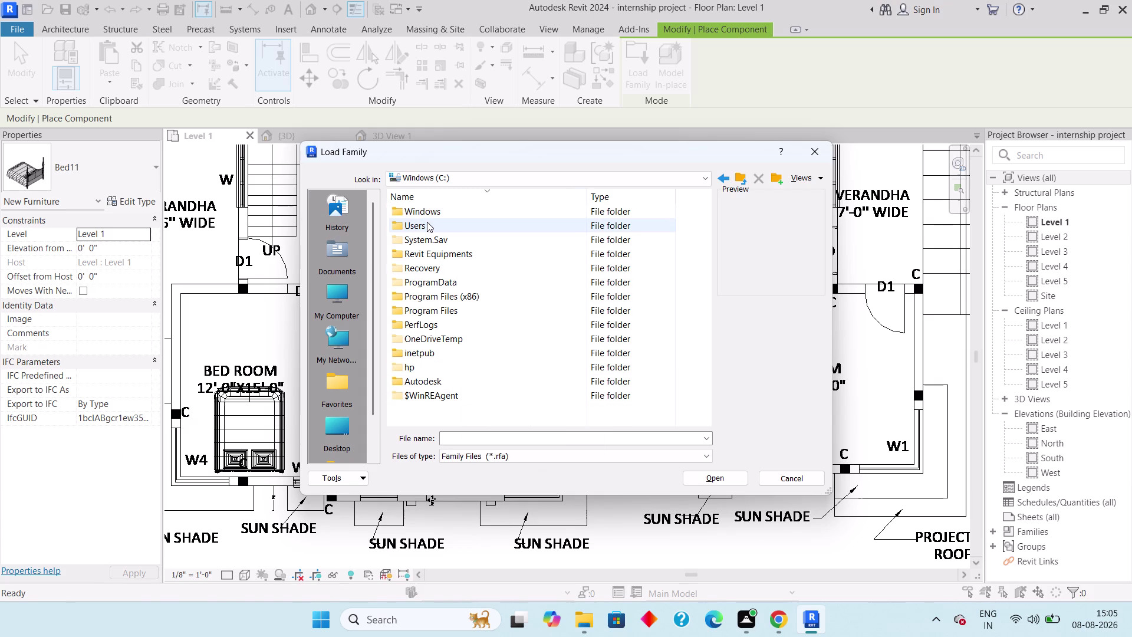
double_click(437, 279)
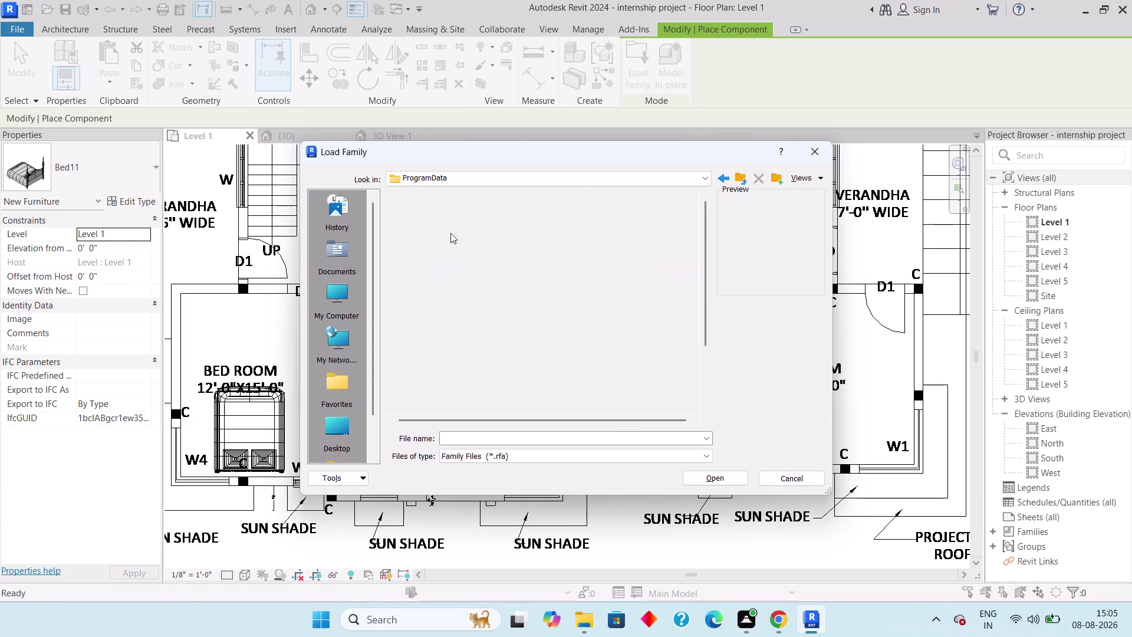
scroll(down, 3)
double_click(441, 408)
double_click(433, 247)
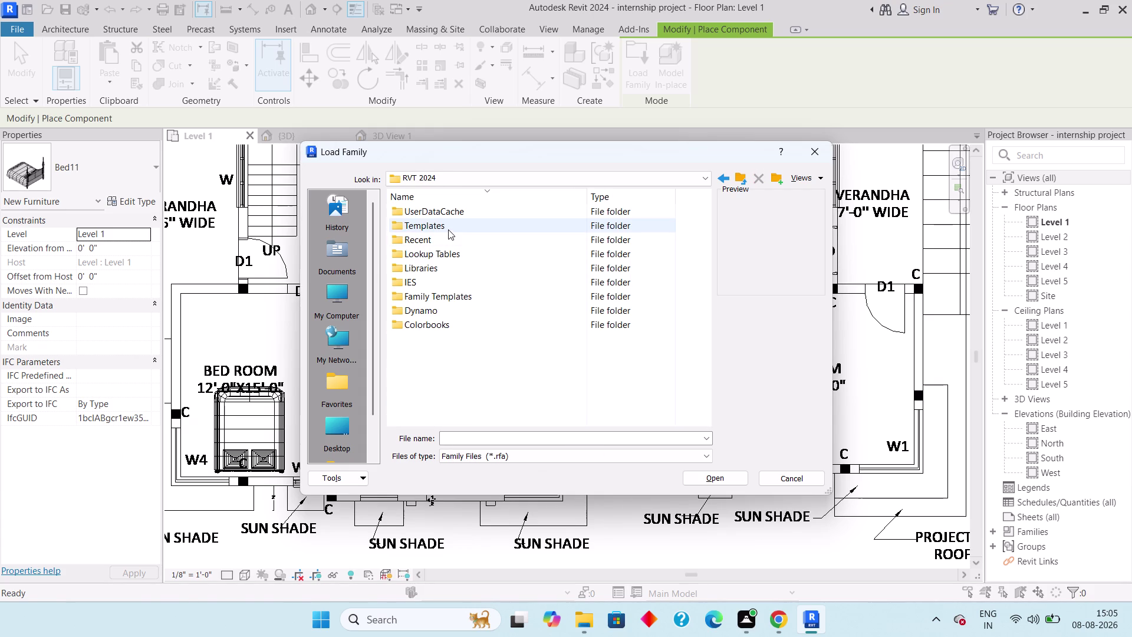
double_click(448, 267)
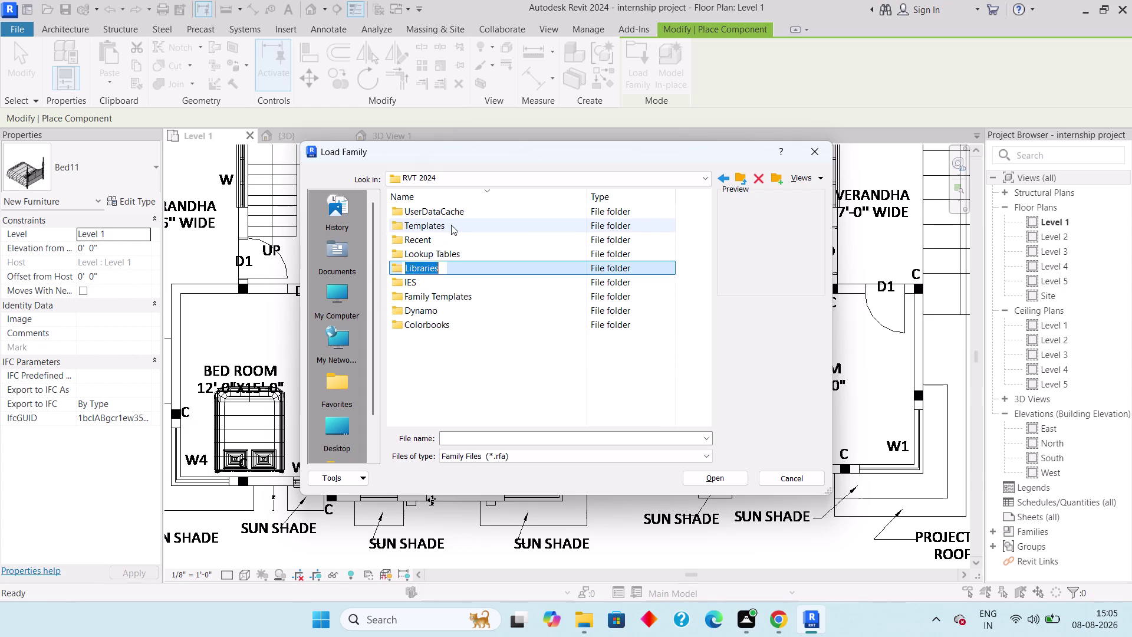
double_click(473, 269)
click(458, 361)
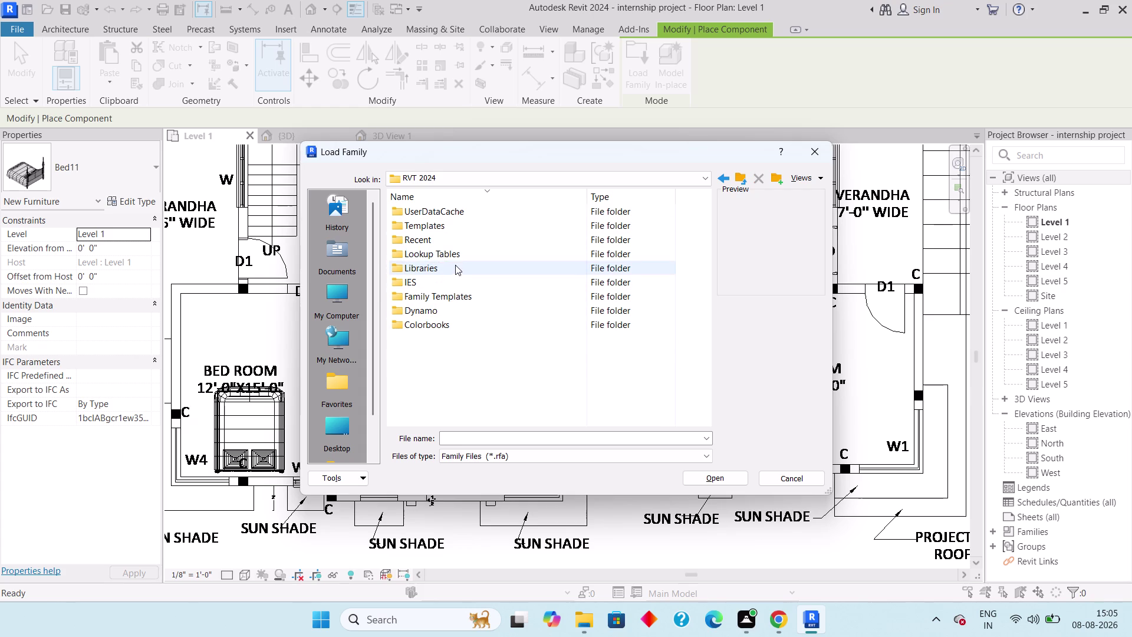
double_click(455, 263)
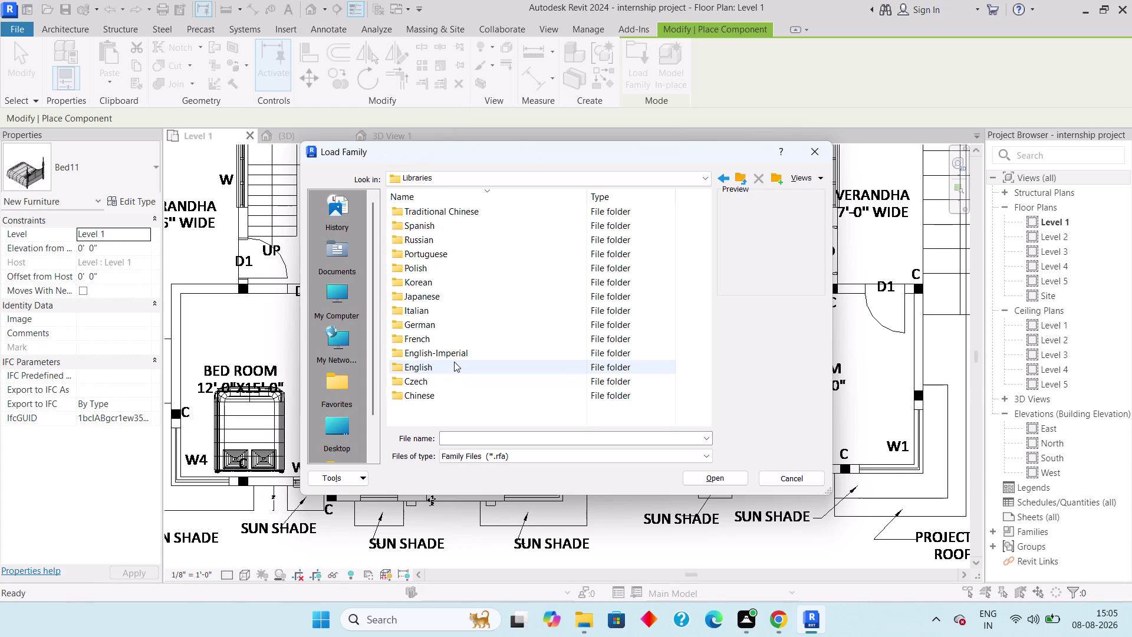
double_click(454, 361)
double_click(436, 224)
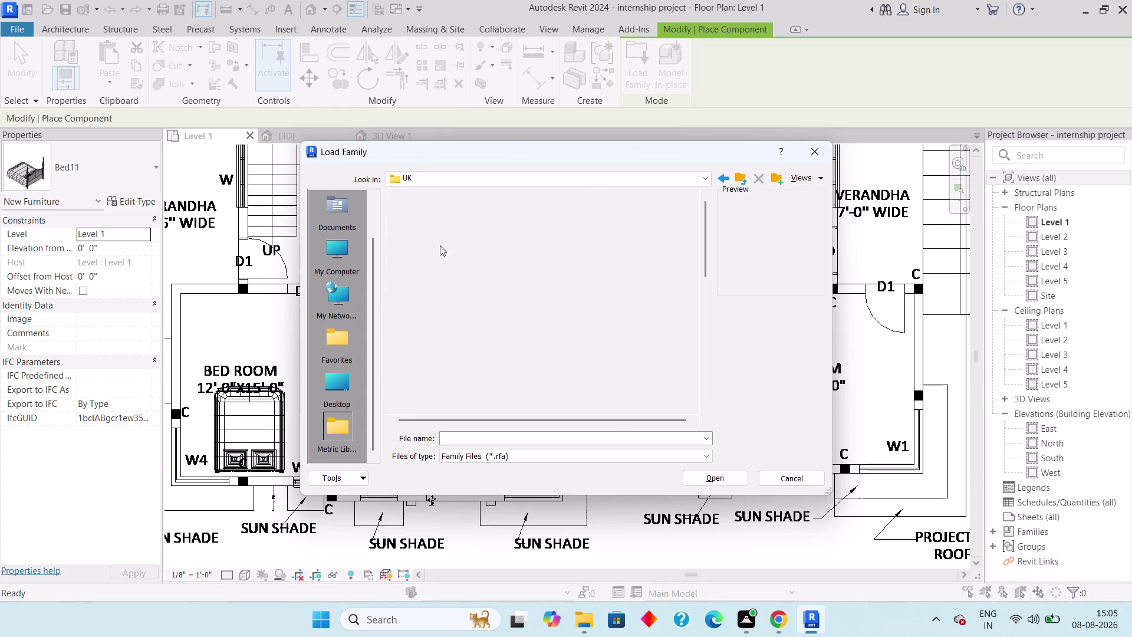
scroll(down, 3)
scroll(down, 3)
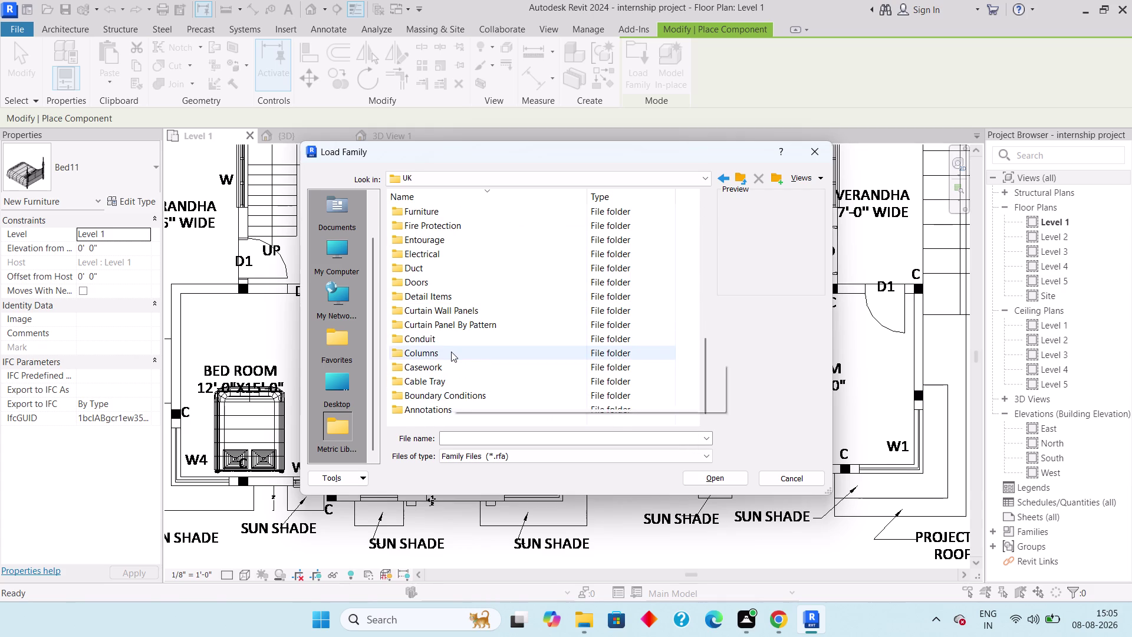
scroll(up, 3)
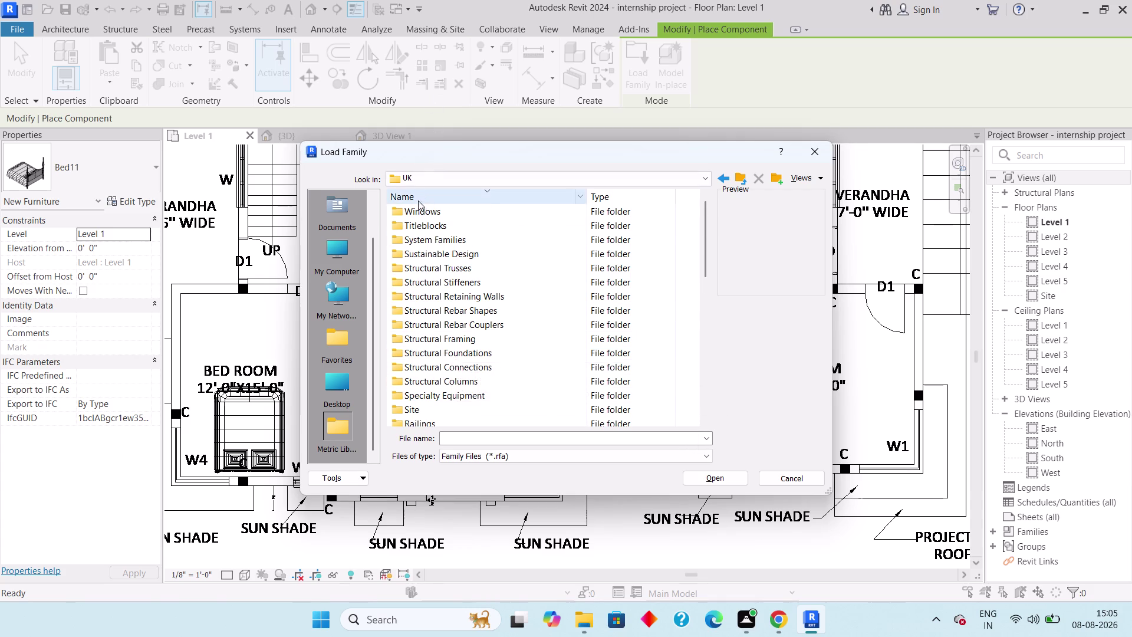